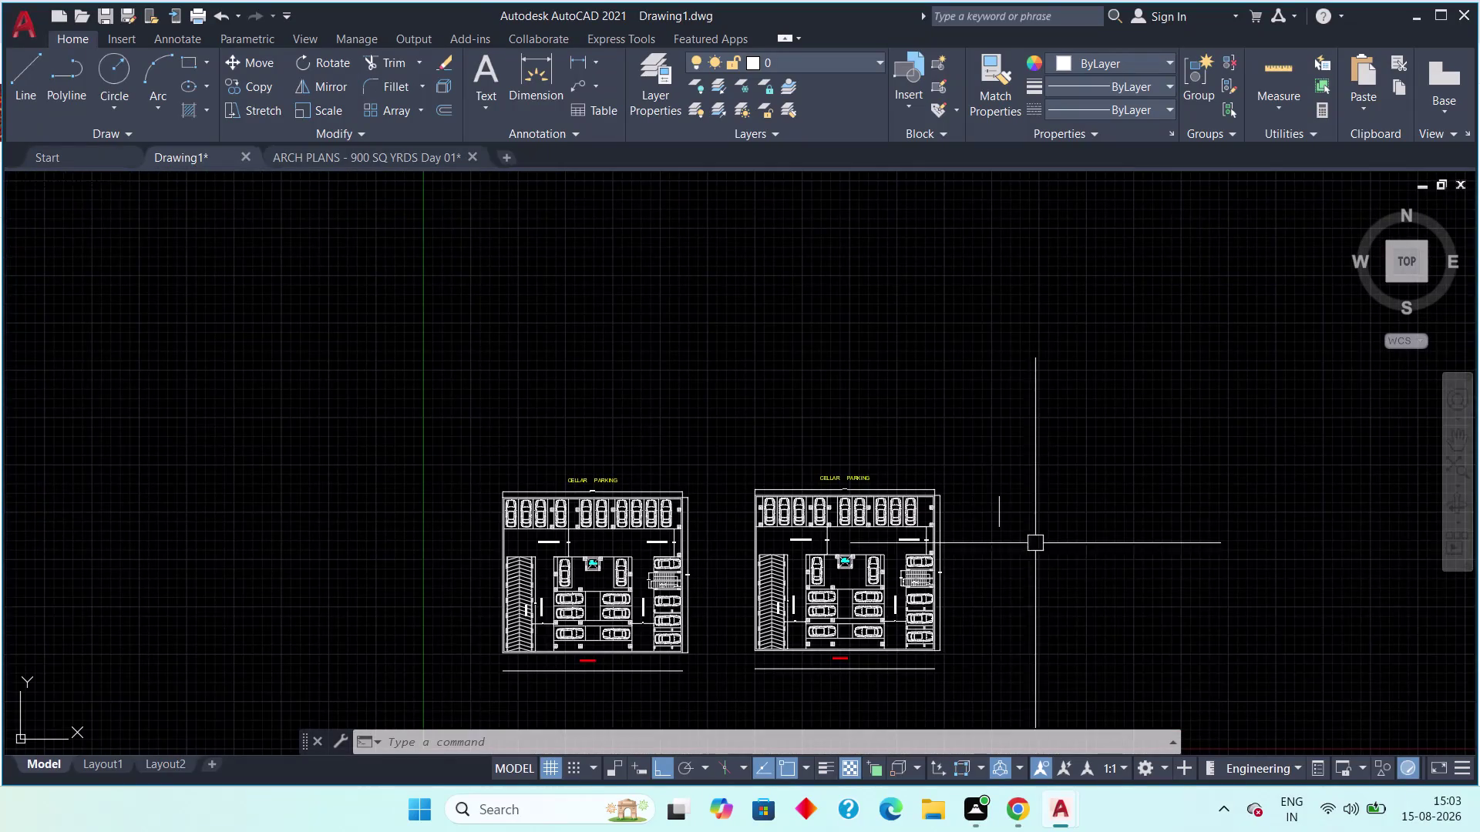
Window-select and delete the stray short marks beside the right cellar plan.
scroll(up, 3)
drag(1028, 464, 1005, 493)
drag(940, 549, 946, 559)
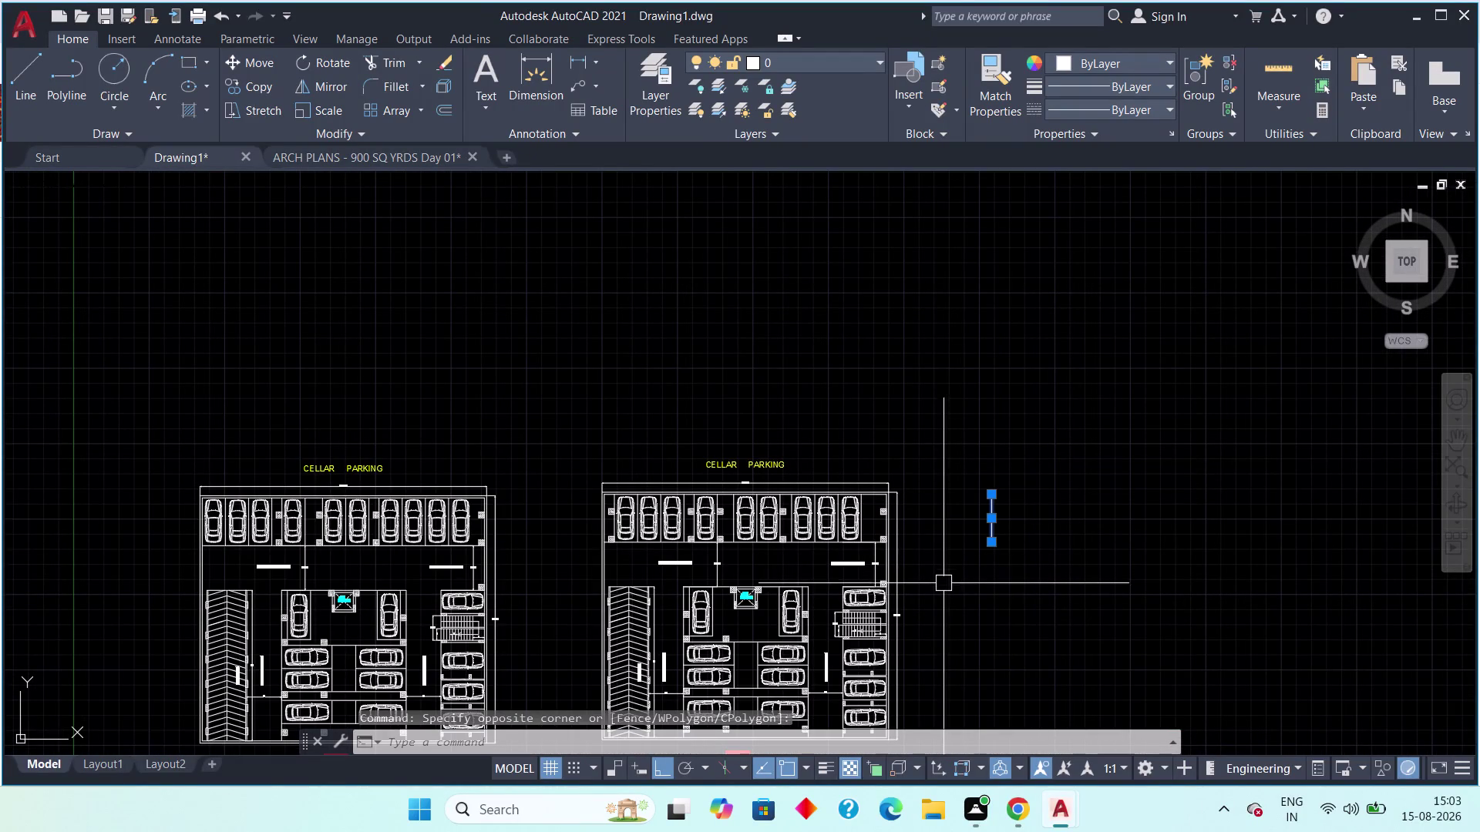
key(Delete)
Review both plans down to the road label, then switch to the ARCH PLANS - 900 SQ YRDS Day 01 drawing.
middle_drag(936, 596, 1080, 454)
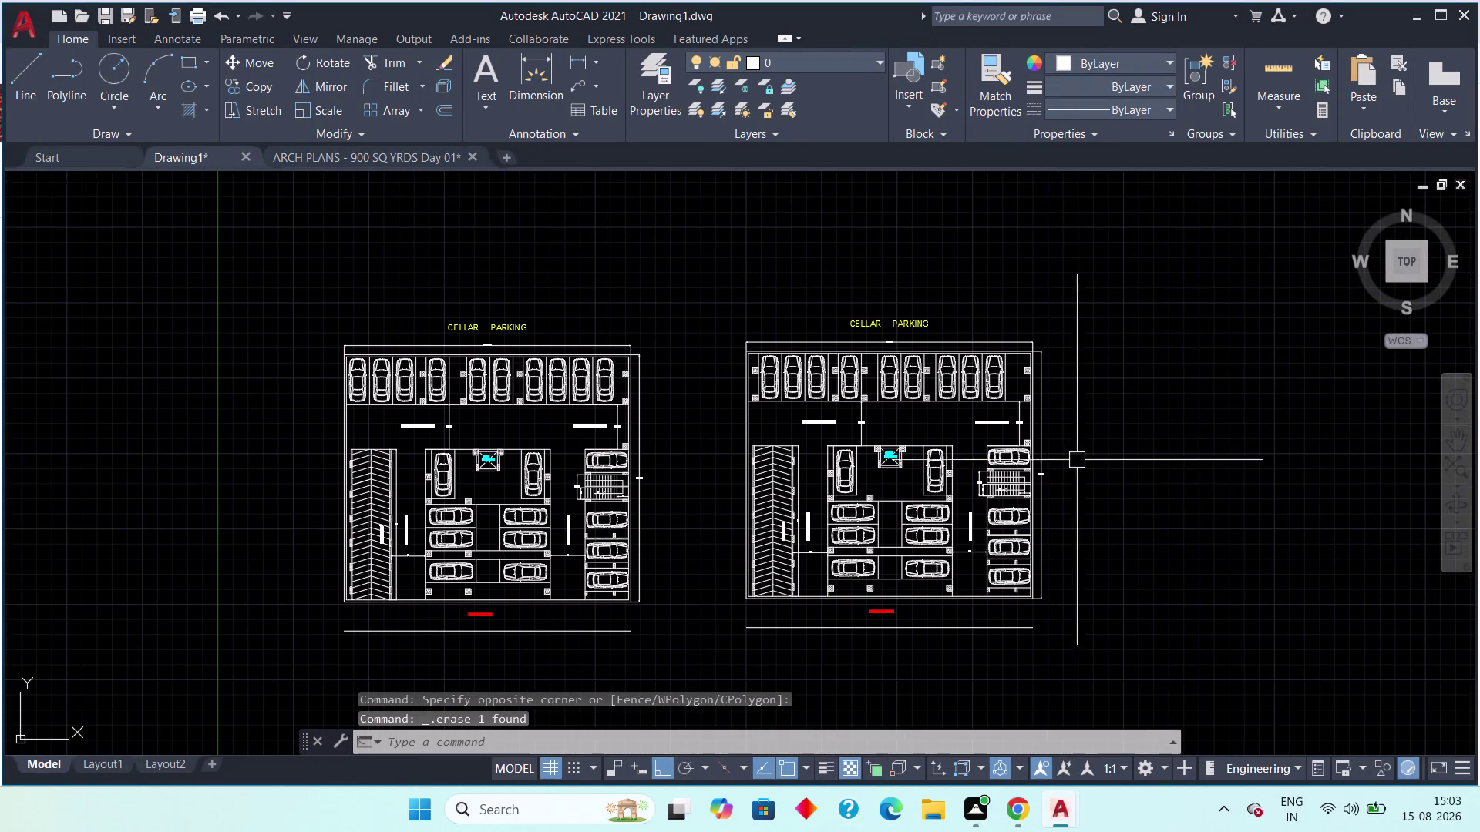
scroll(up, 3)
scroll(up, 3)
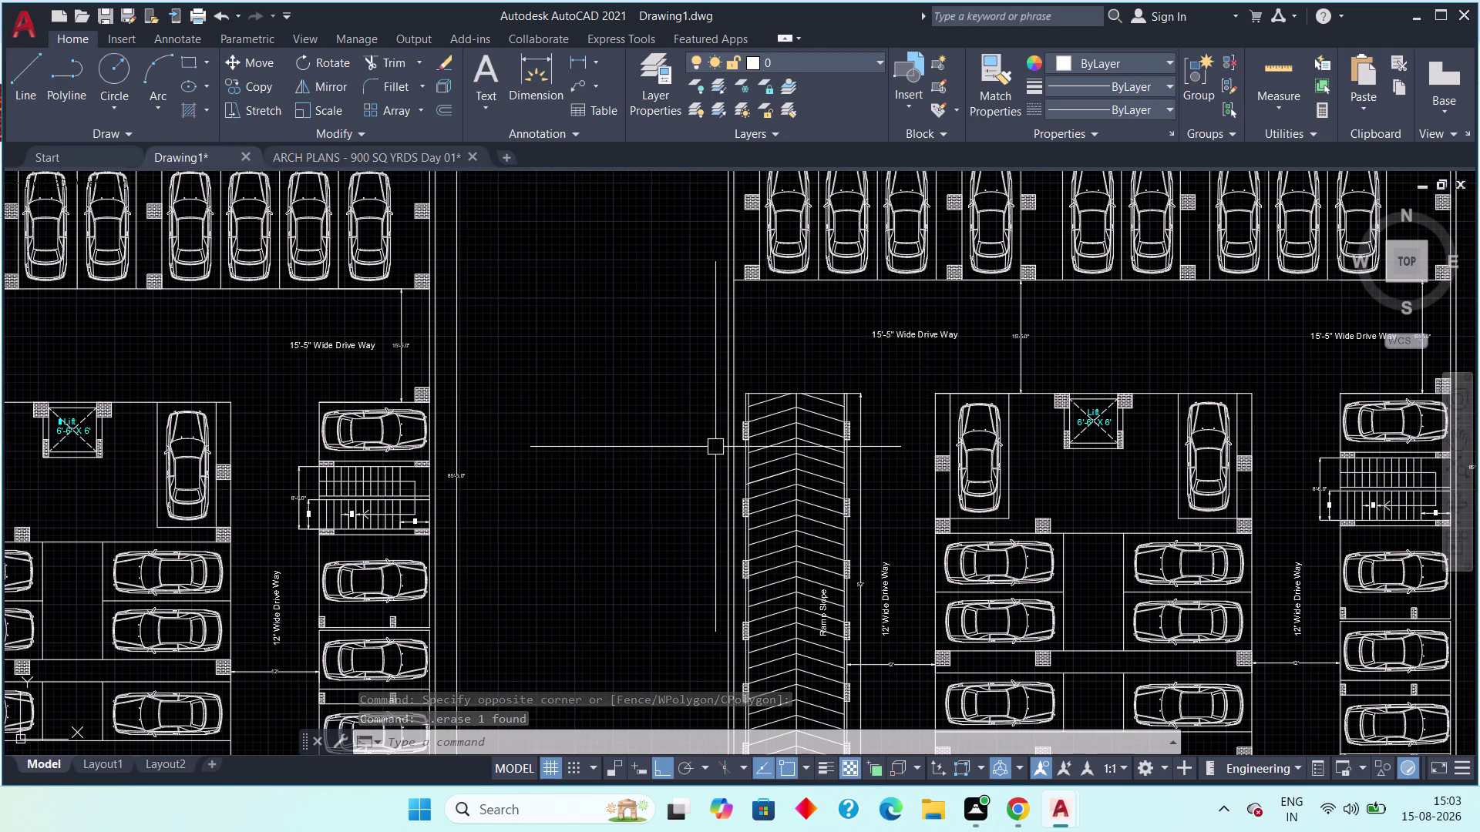
middle_drag(715, 447, 673, 591)
scroll(down, 3)
middle_drag(640, 524, 687, 518)
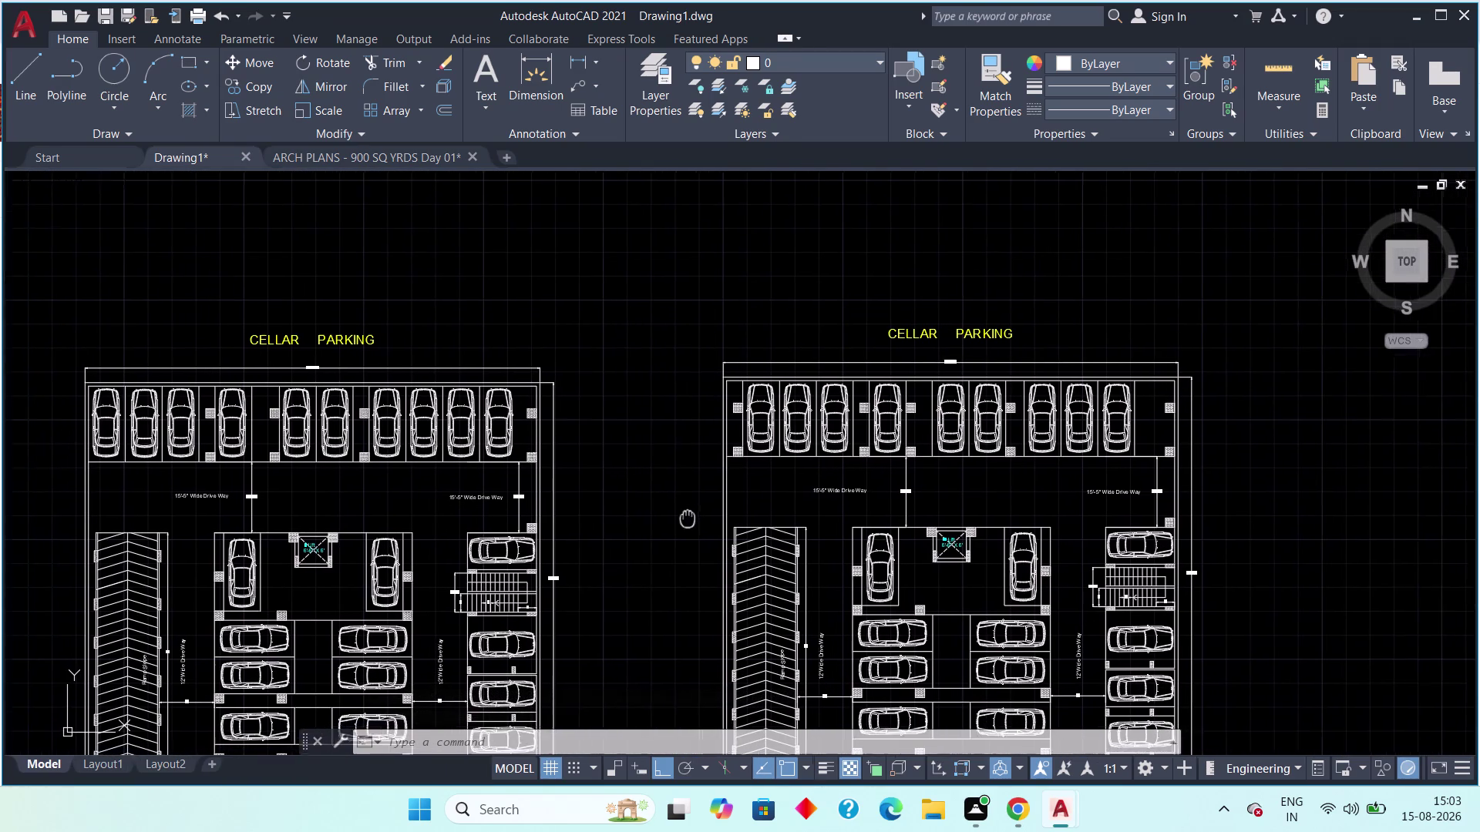
middle_drag(688, 517, 702, 511)
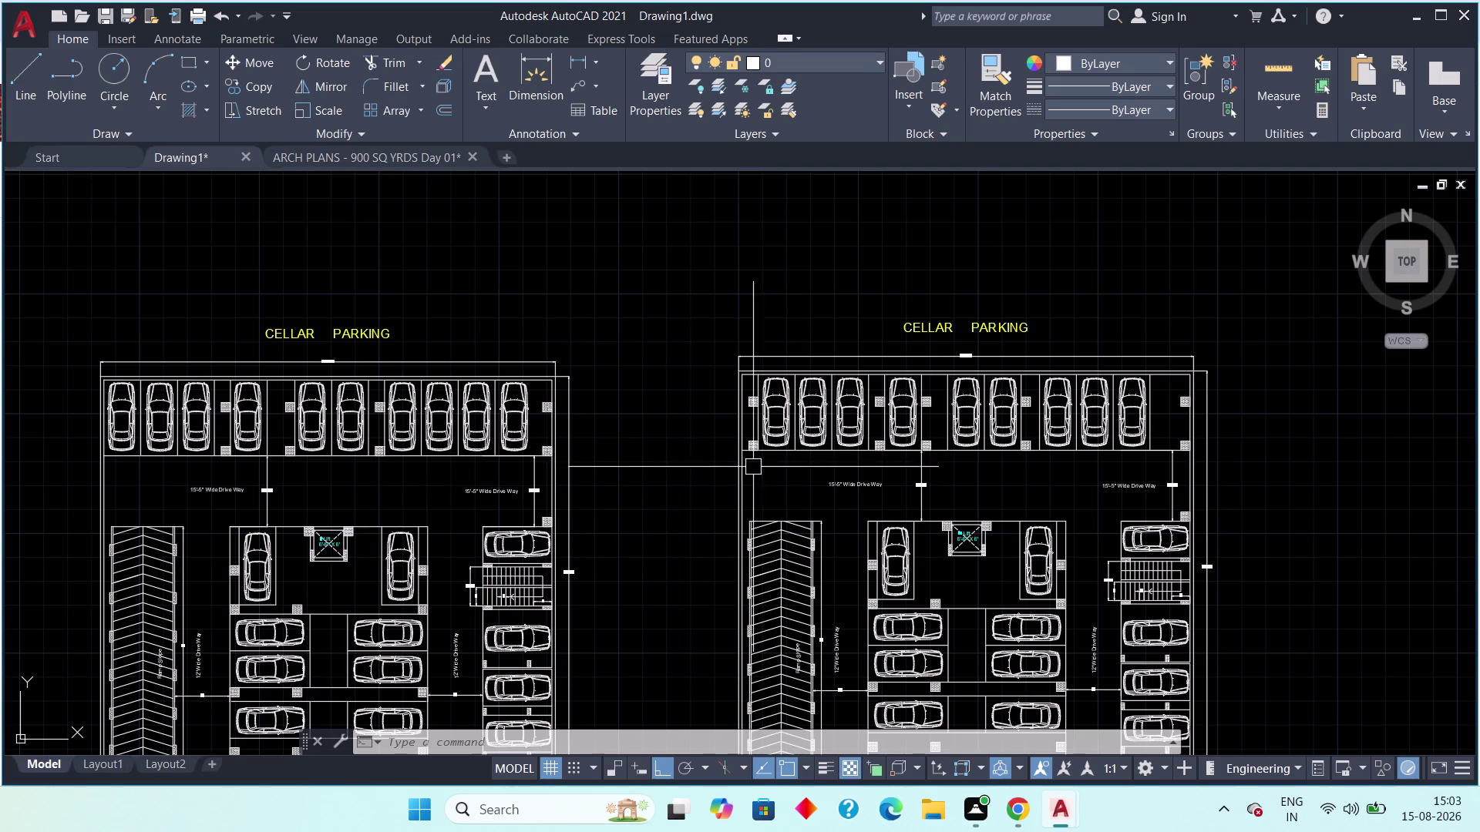
middle_drag(682, 478, 740, 417)
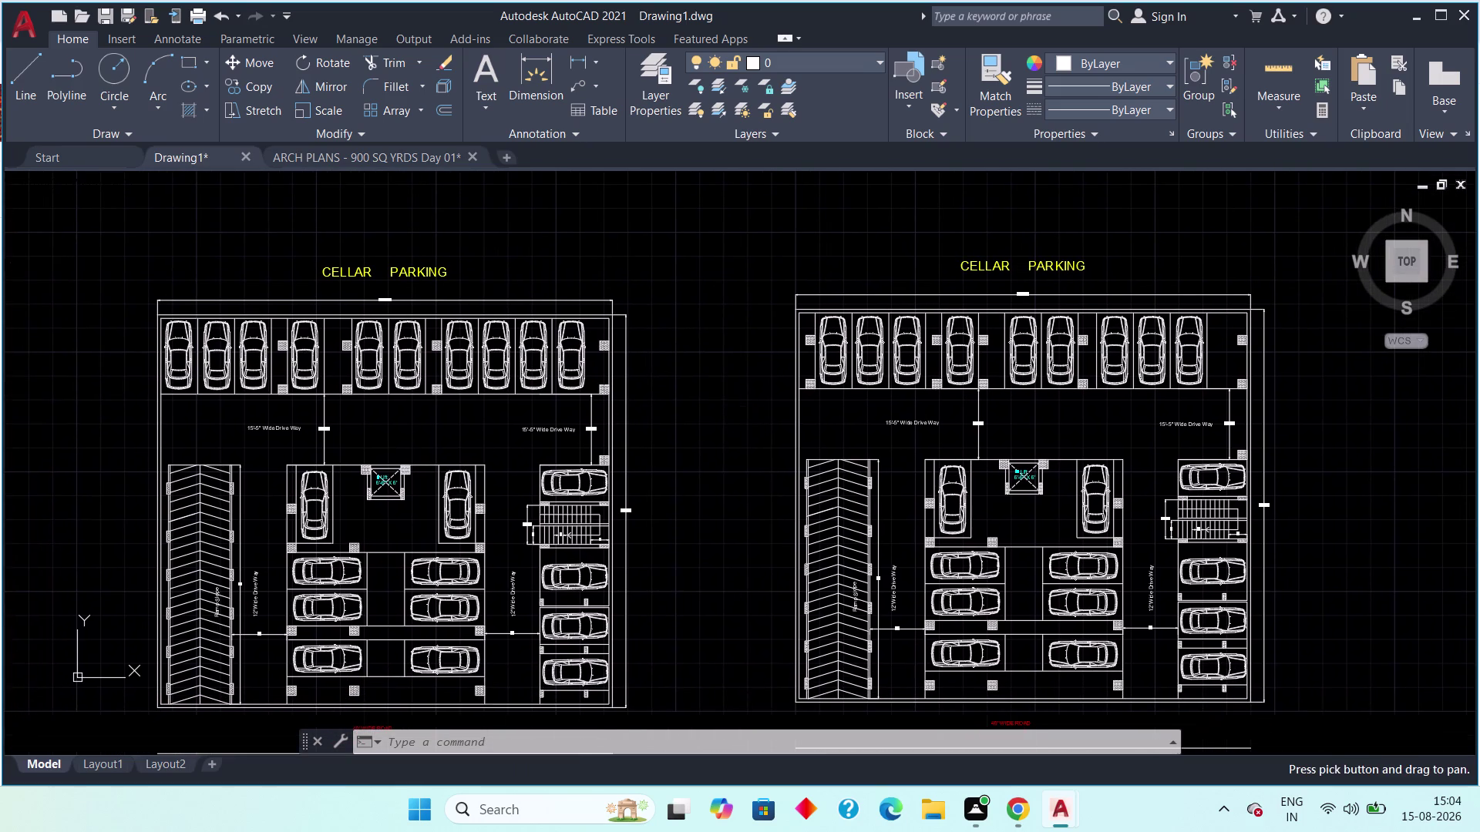
middle_drag(658, 455, 669, 451)
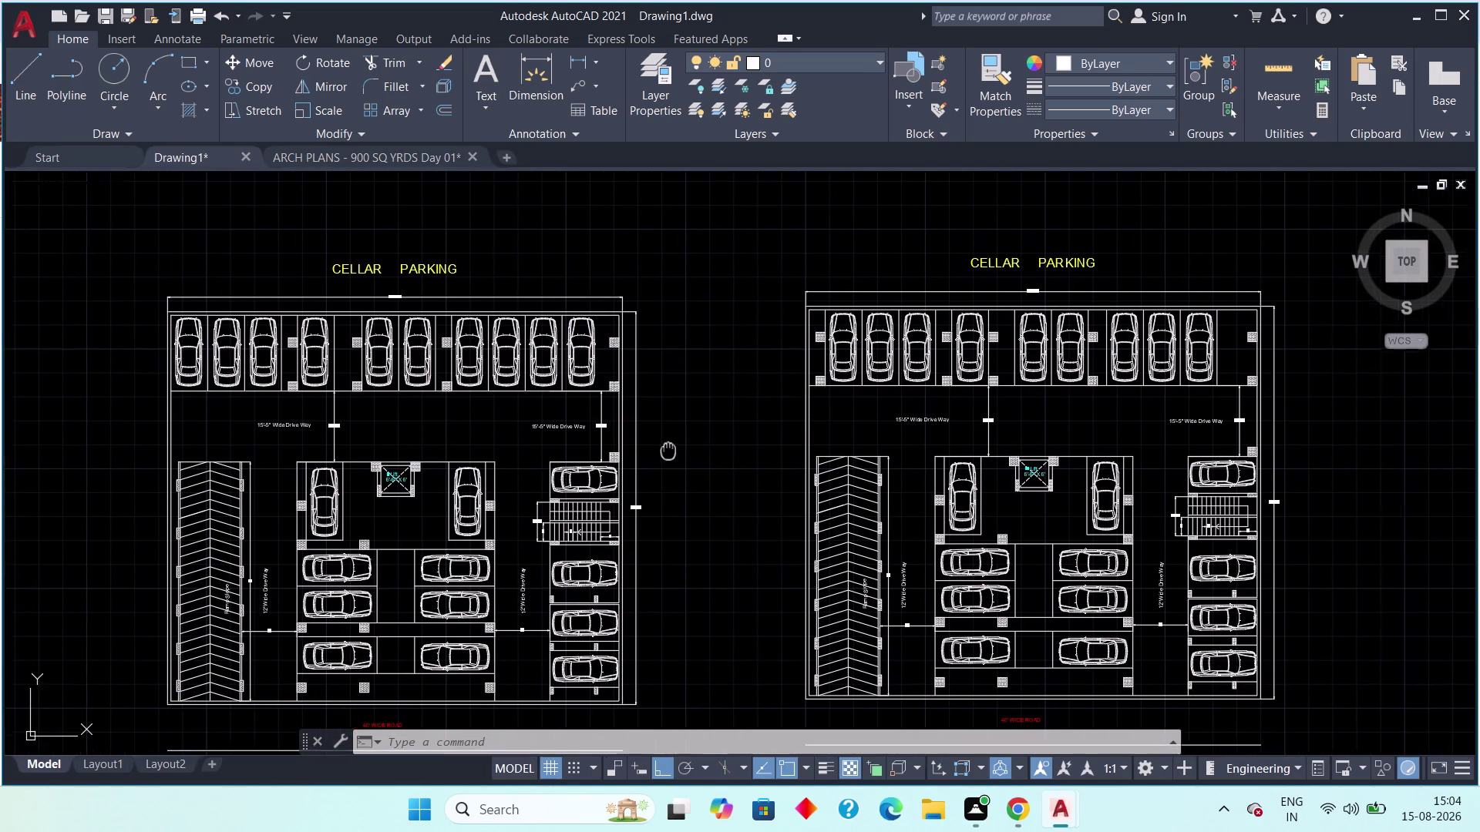
middle_drag(669, 451, 763, 413)
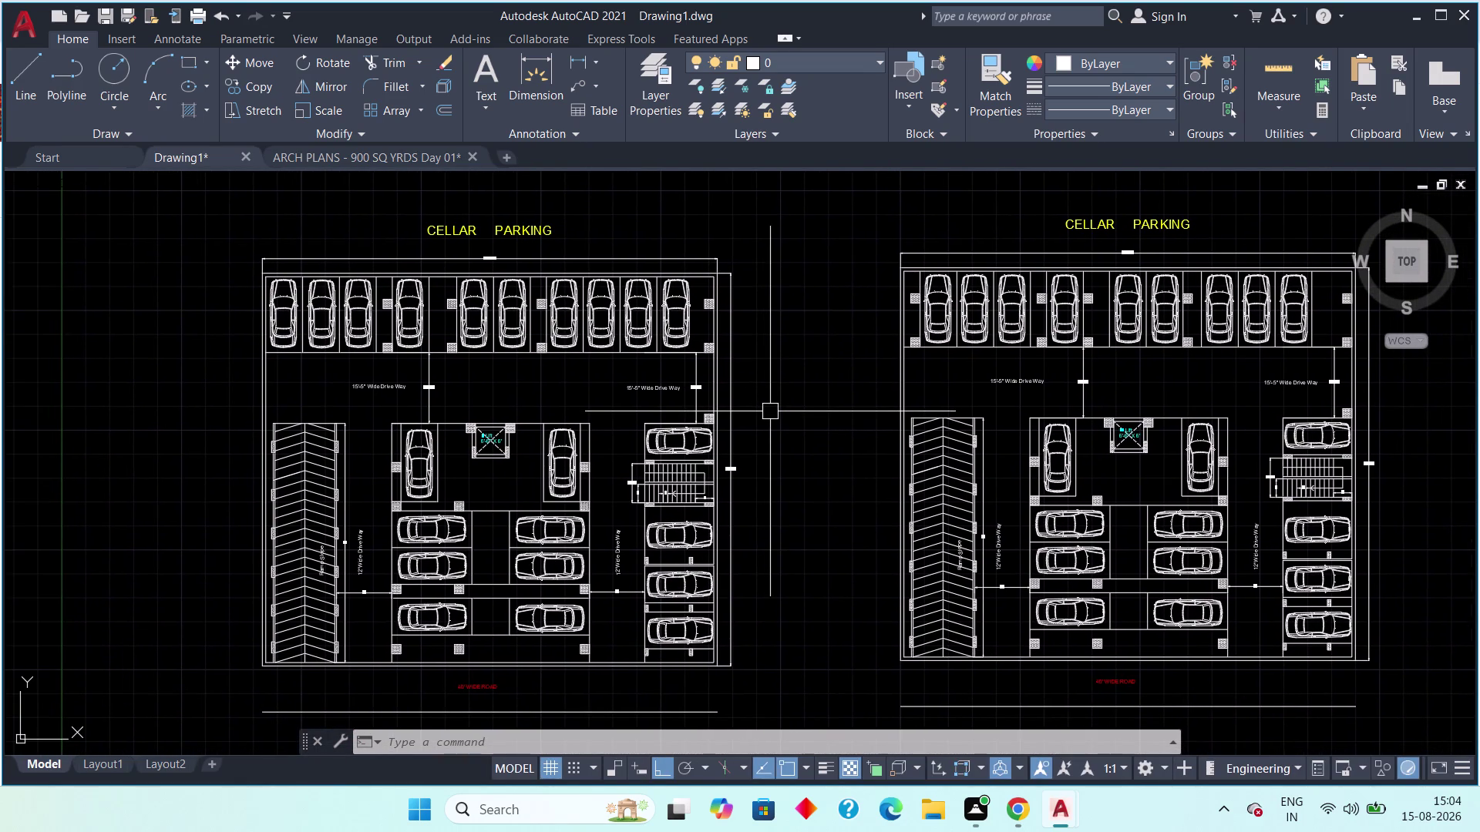
middle_drag(769, 414, 761, 465)
scroll(down, 3)
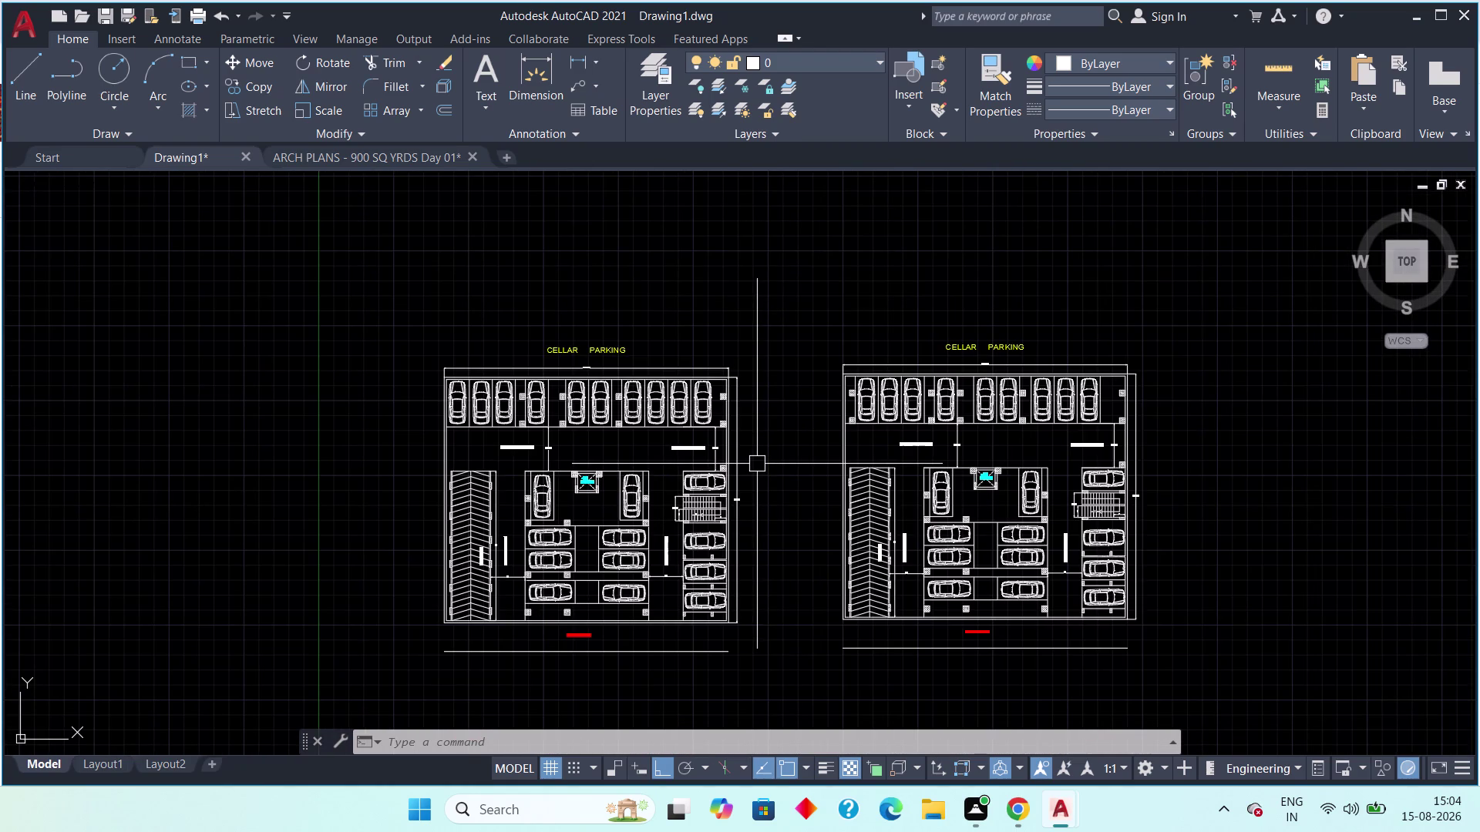
scroll(up, 3)
middle_drag(902, 601, 836, 552)
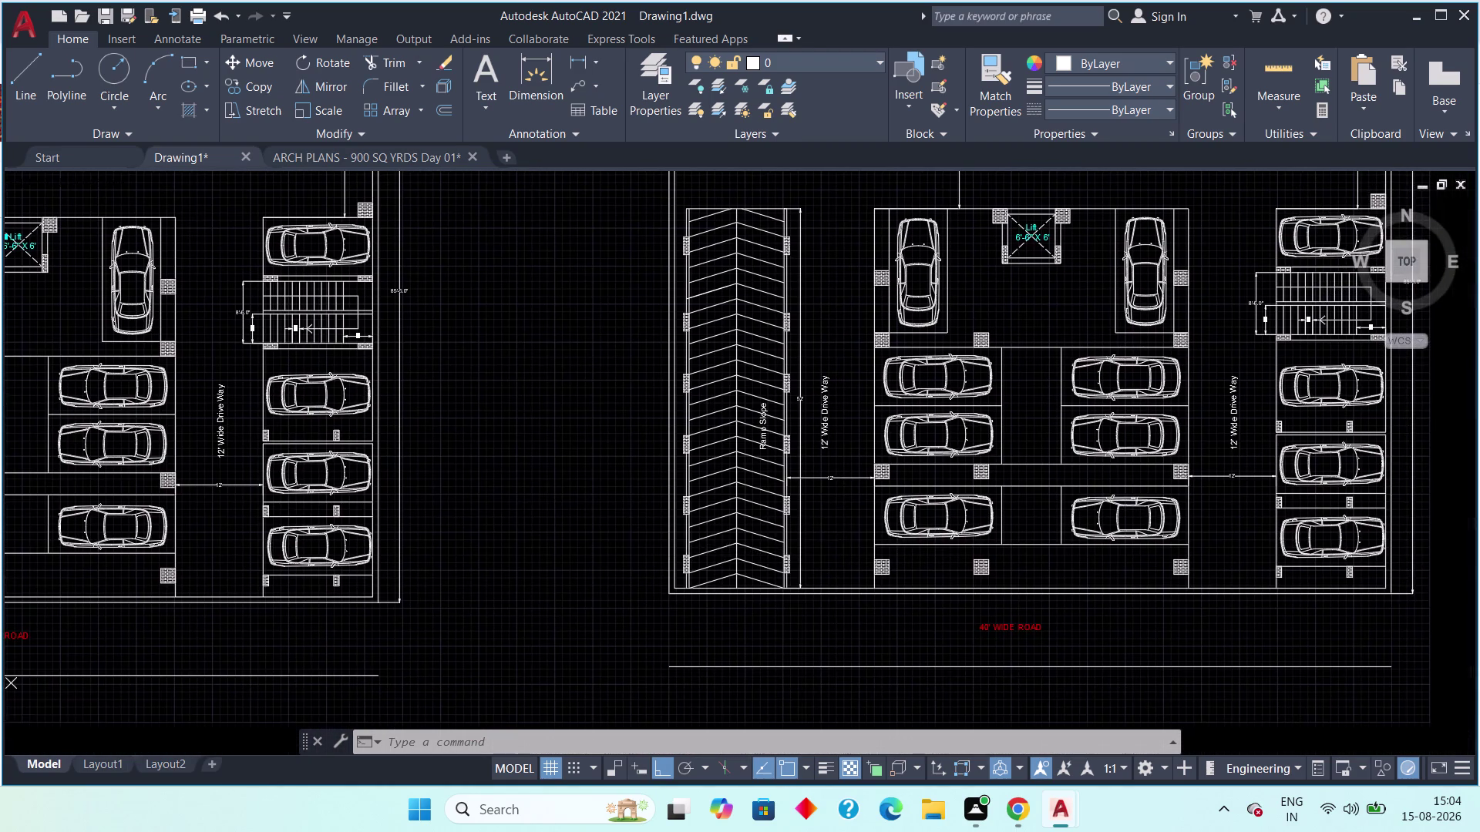
middle_drag(898, 556, 845, 535)
click(358, 162)
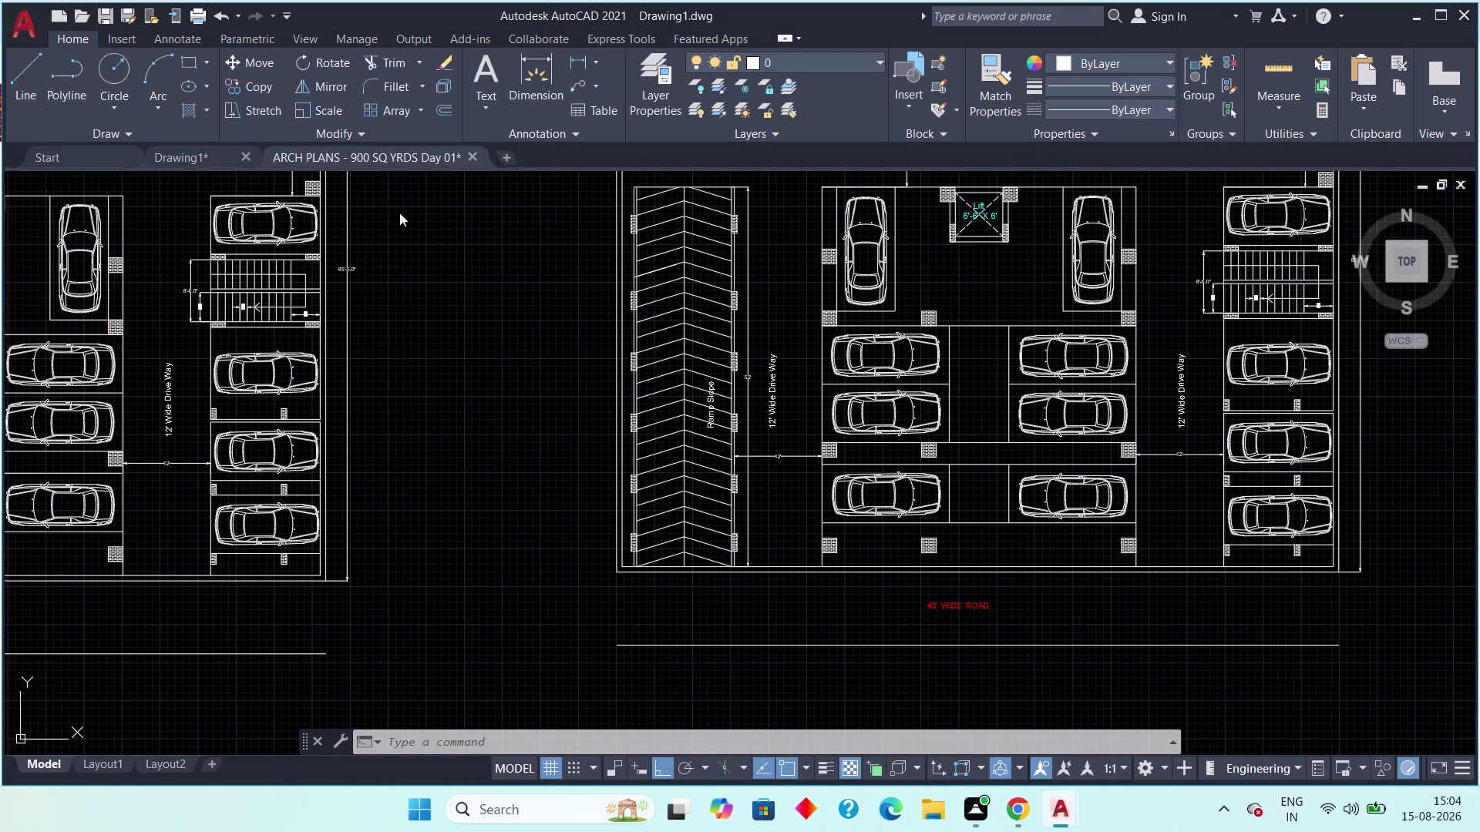
Inspect the reference 40 FEET WEST FACE ROAD label, then return to Drawing1's red road label.
scroll(down, 3)
middle_drag(814, 592, 784, 343)
middle_drag(813, 542, 794, 449)
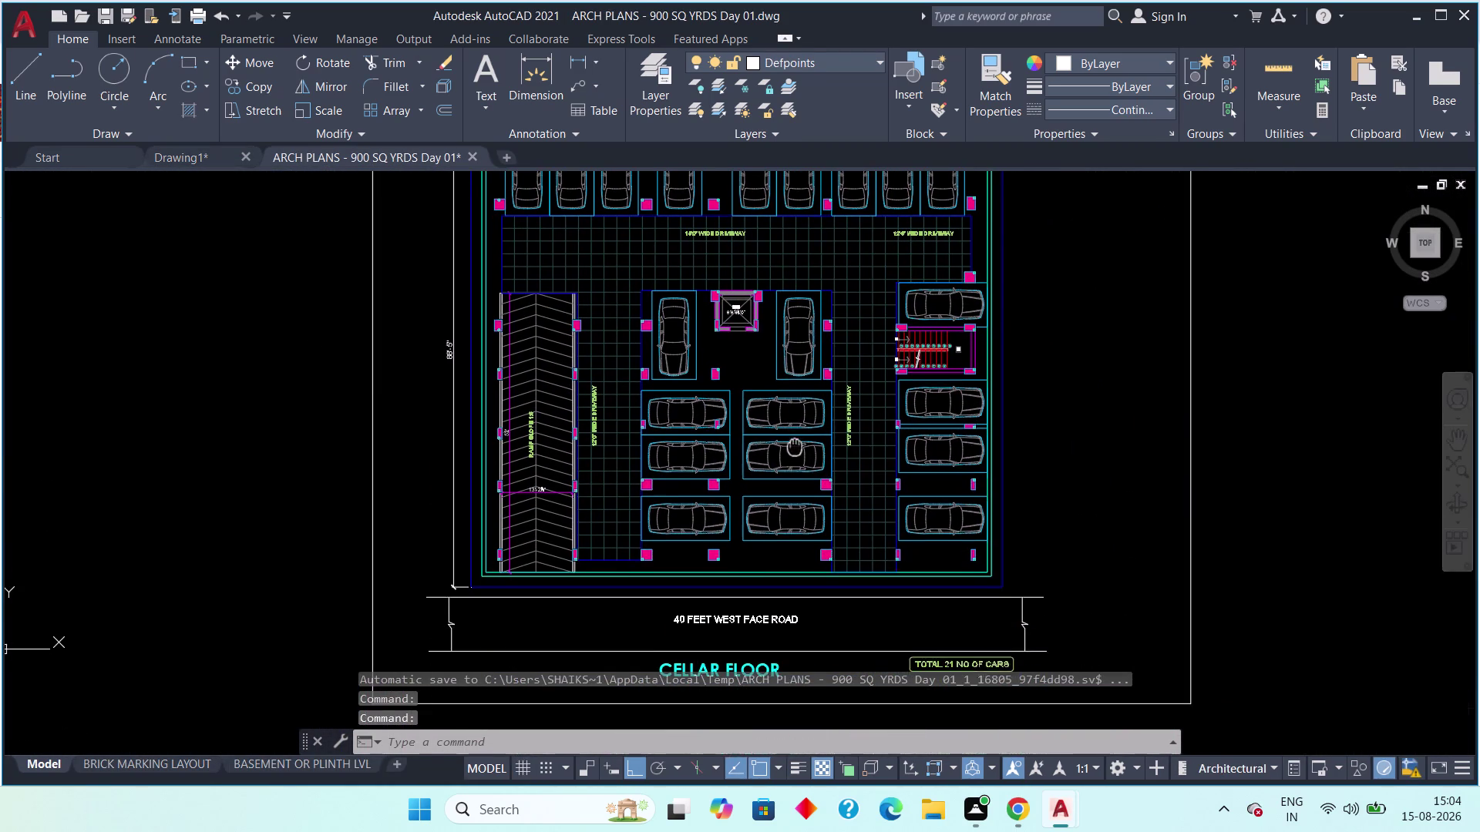
middle_drag(794, 448, 795, 448)
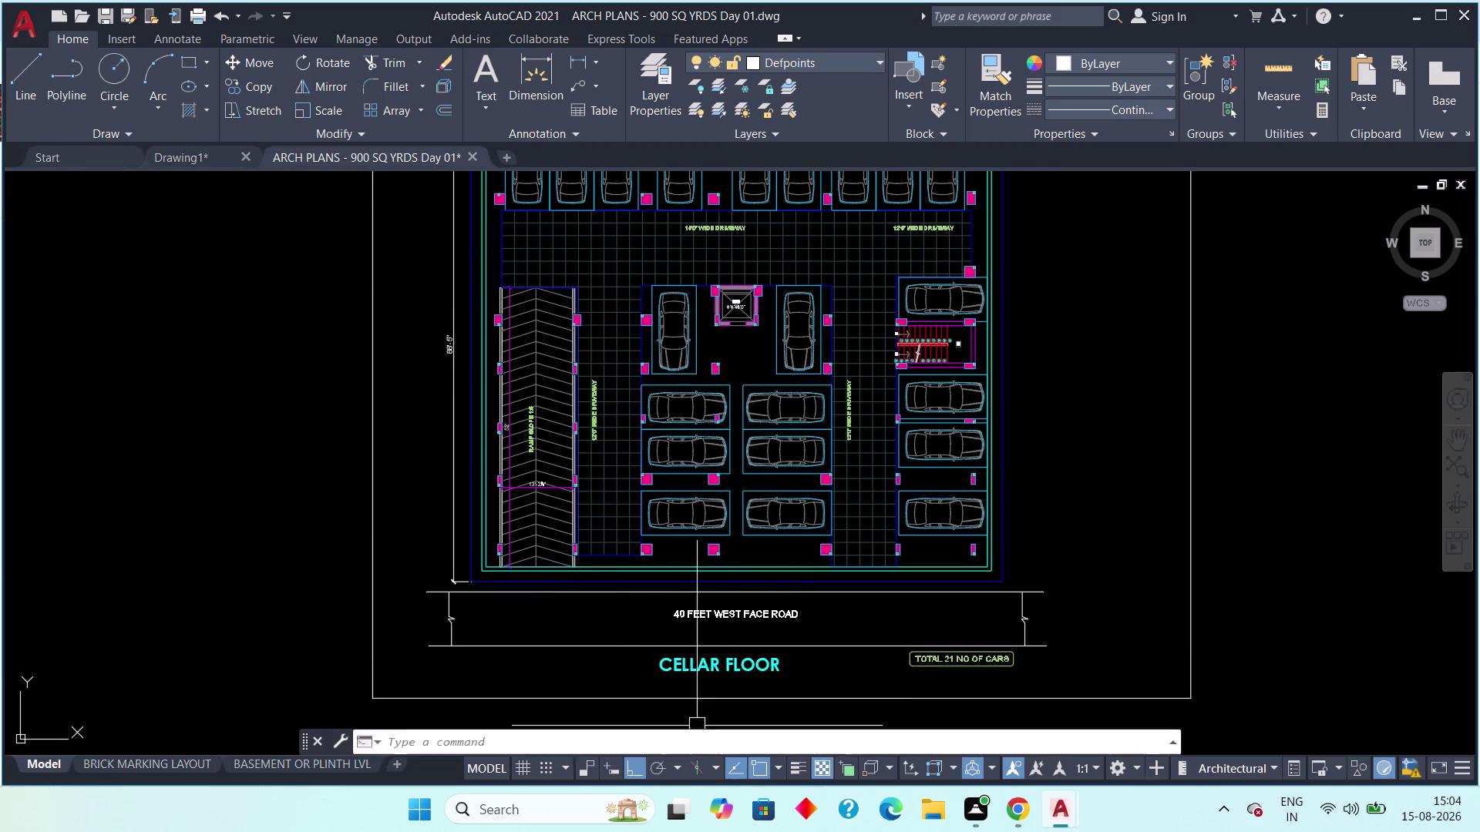
scroll(up, 3)
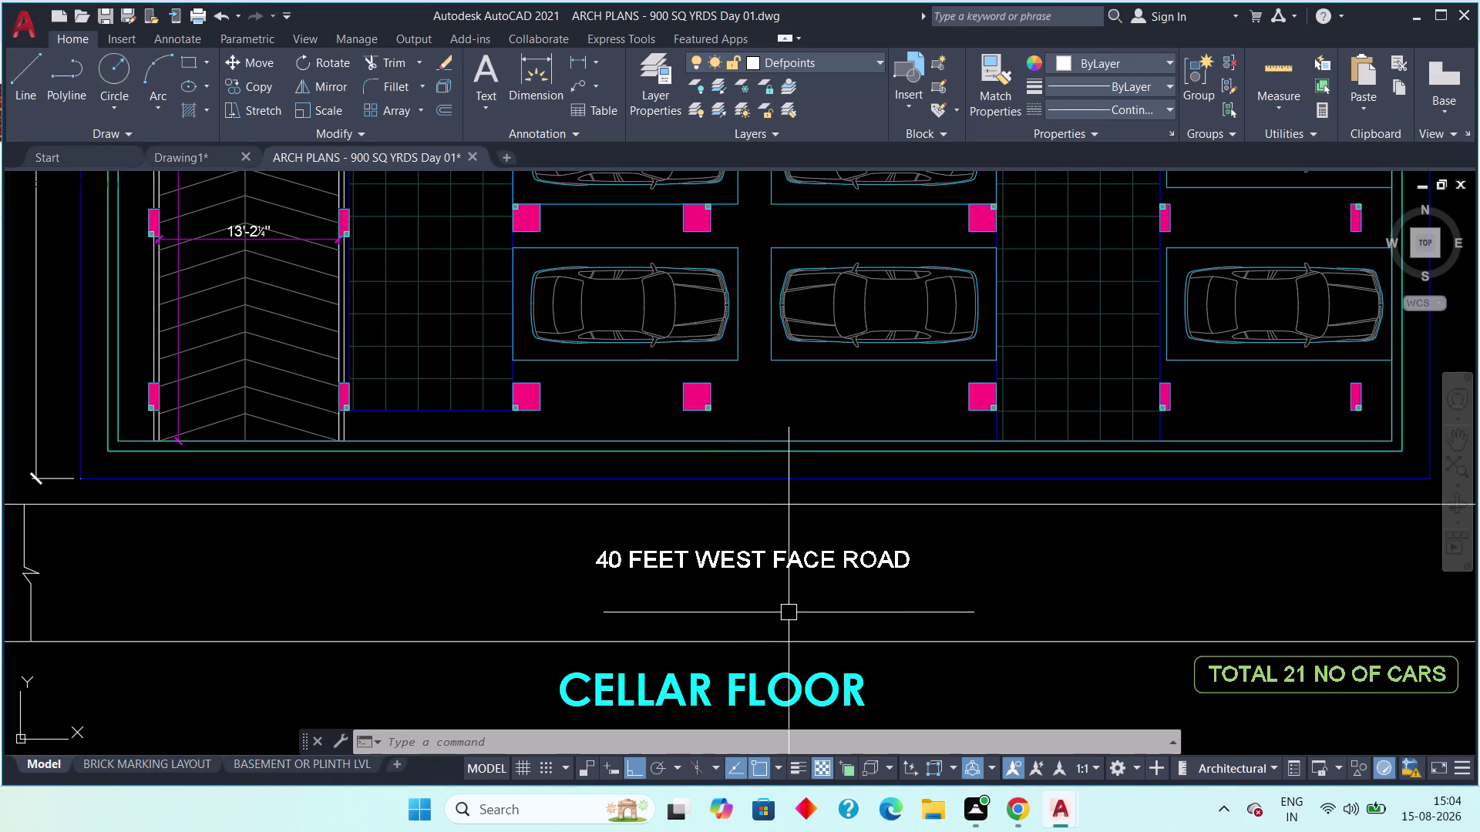
scroll(down, 3)
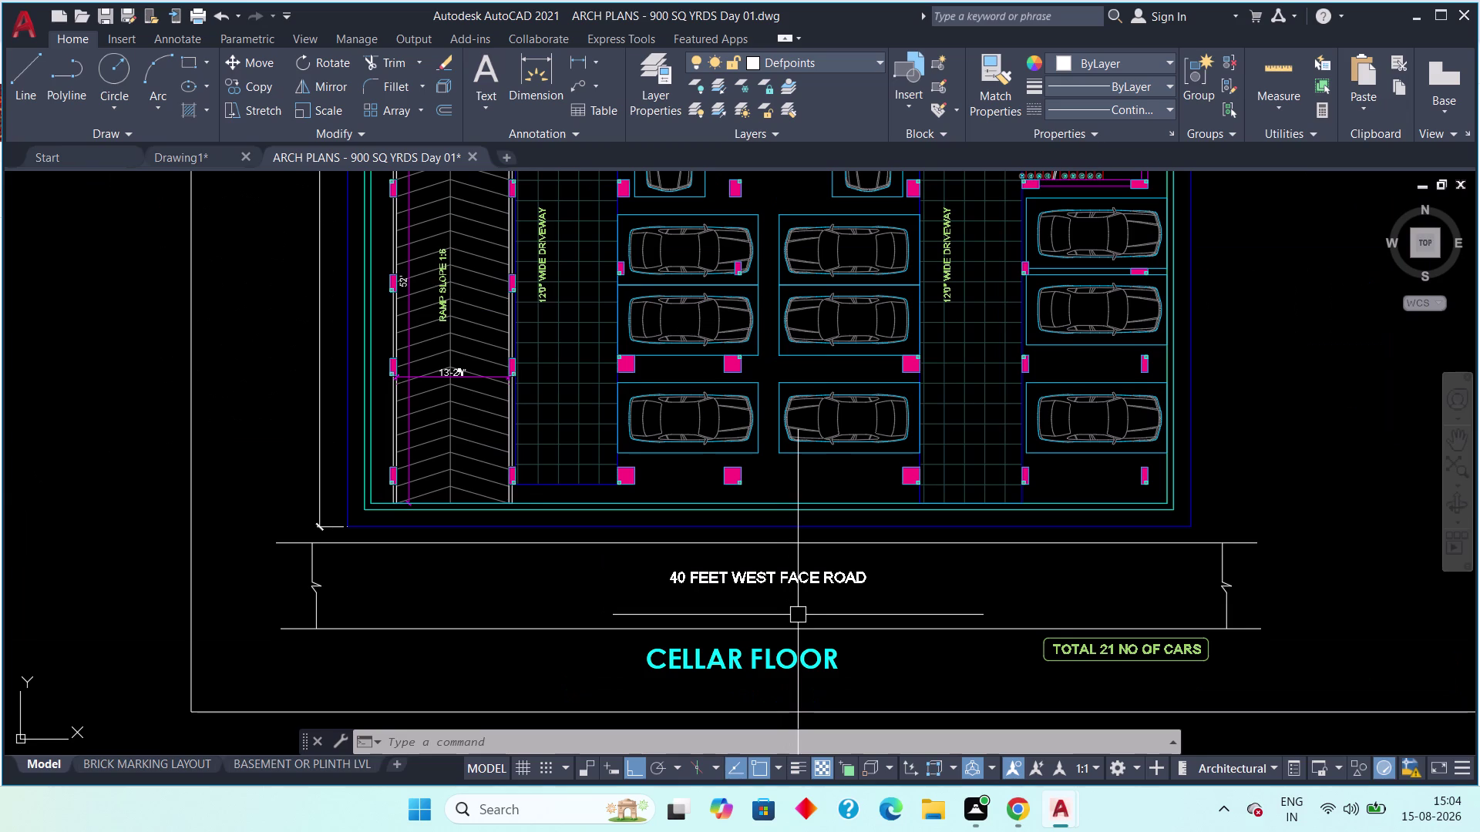
middle_drag(895, 658, 1021, 659)
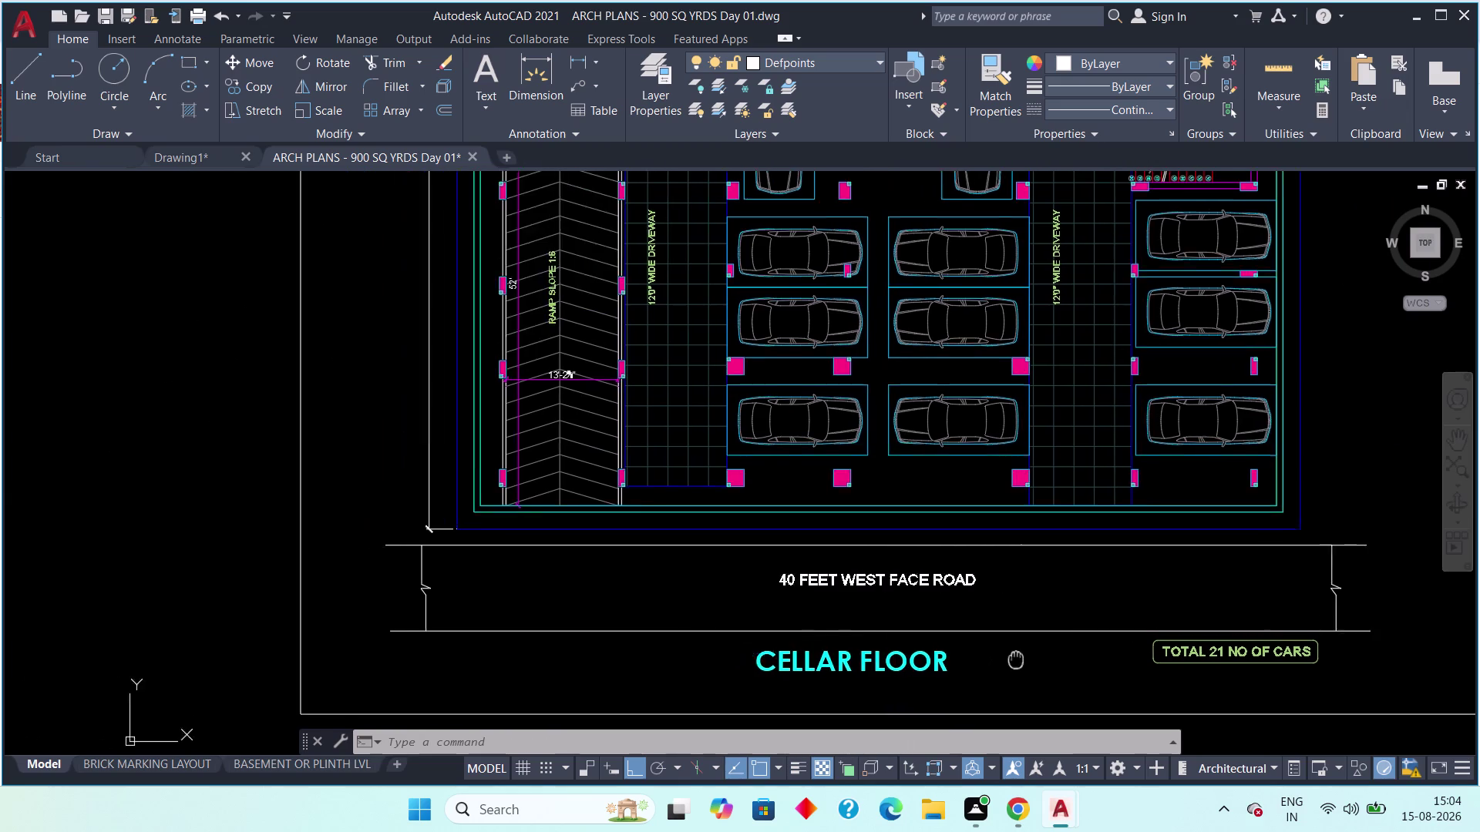
middle_drag(1022, 660, 1092, 659)
scroll(down, 3)
click(173, 160)
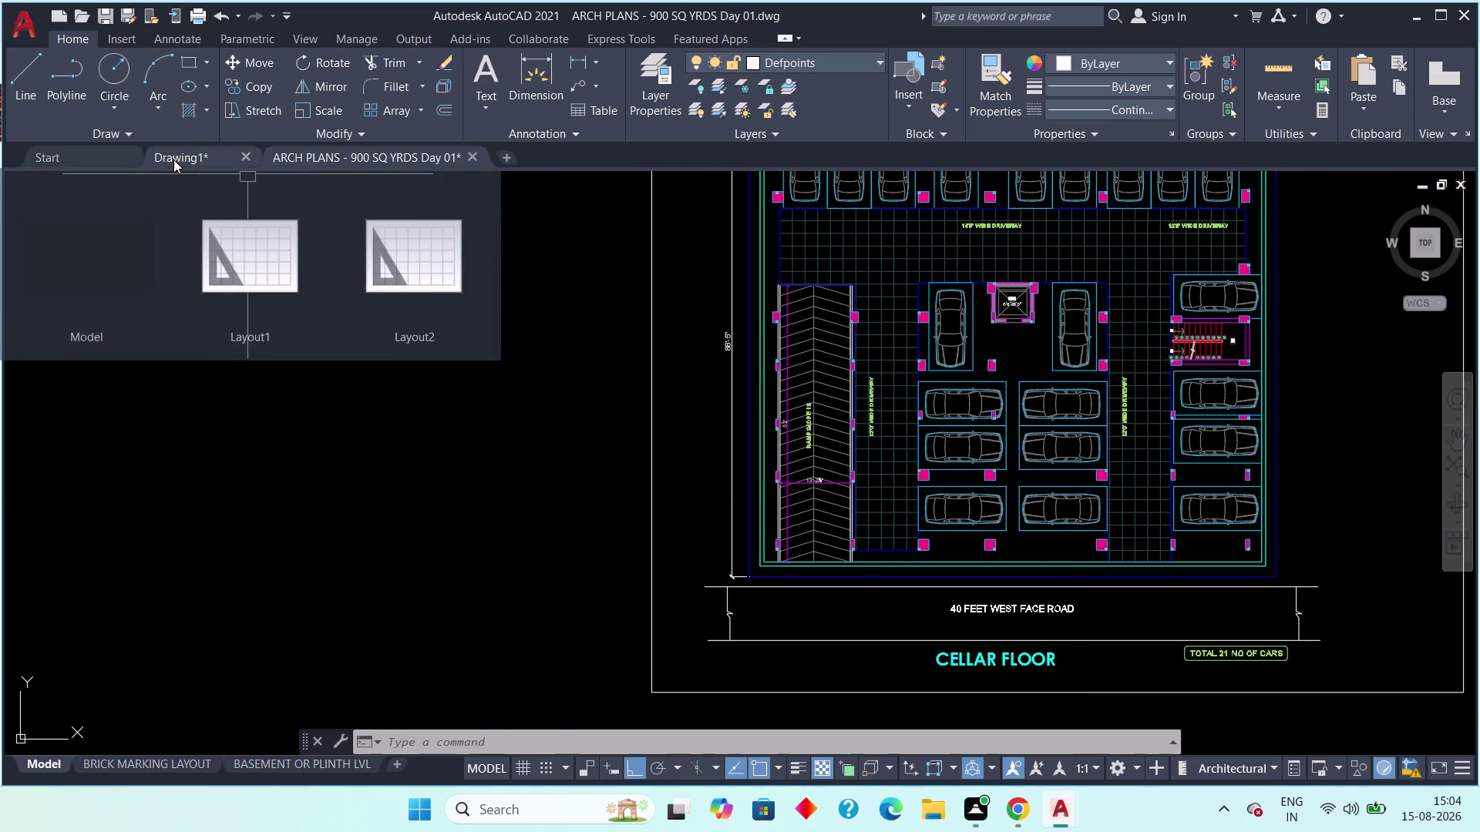
middle_drag(729, 655, 438, 539)
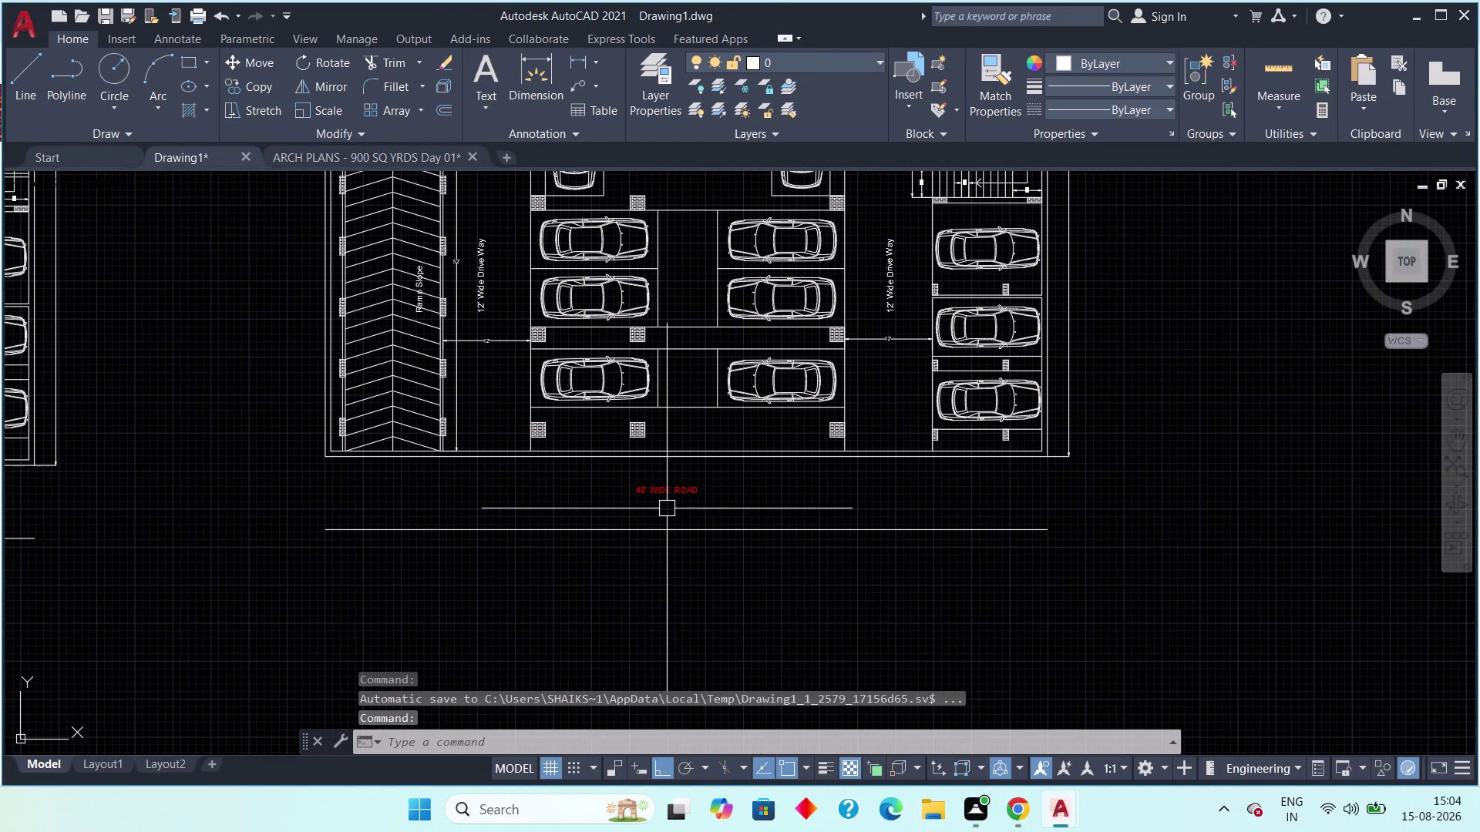
Add a second line 'WEST FACE ROAD' beneath the red '40' WIDE ROAD' label.
scroll(up, 3)
double_click(724, 450)
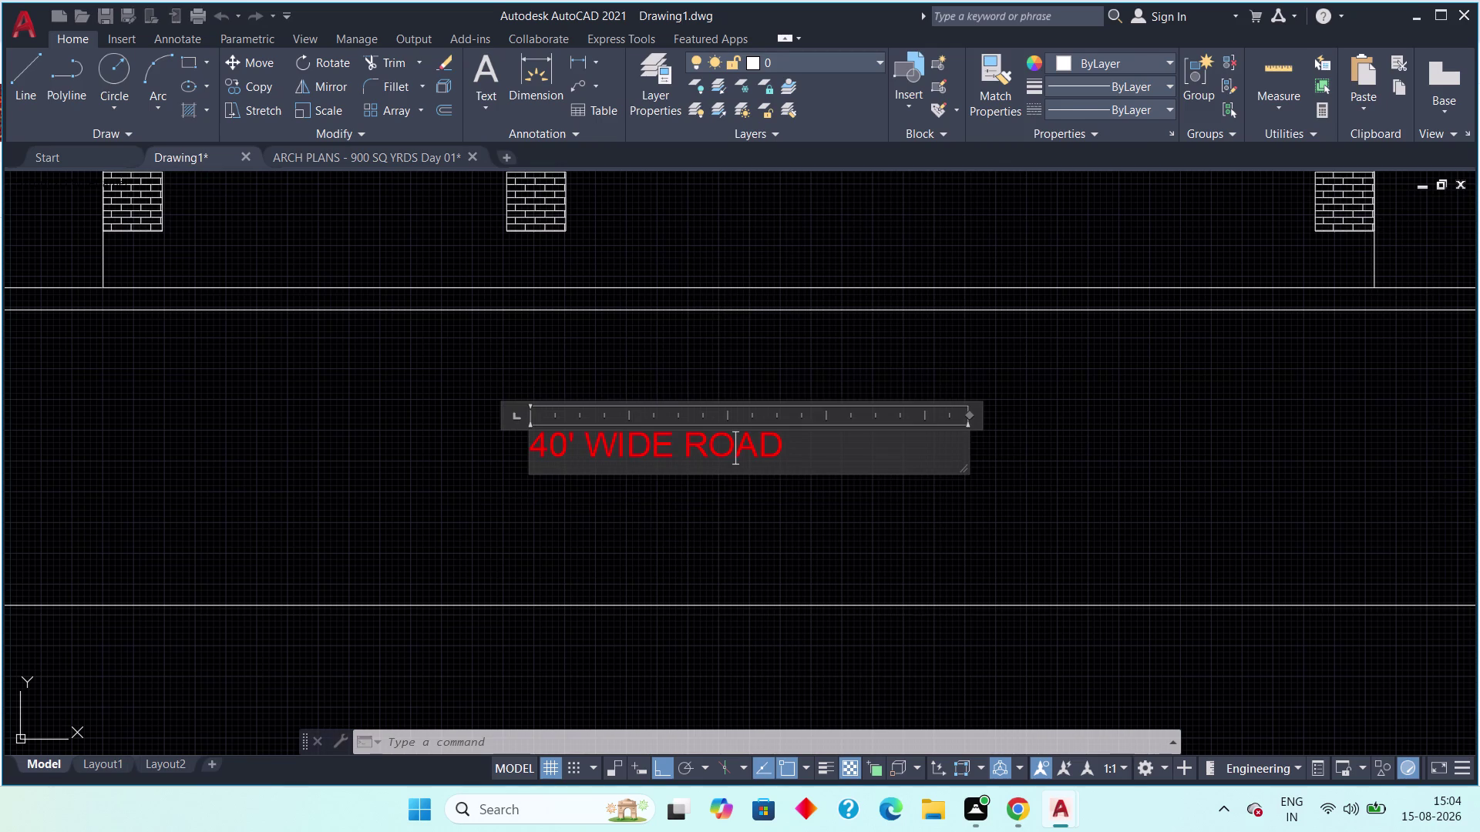
click(791, 460)
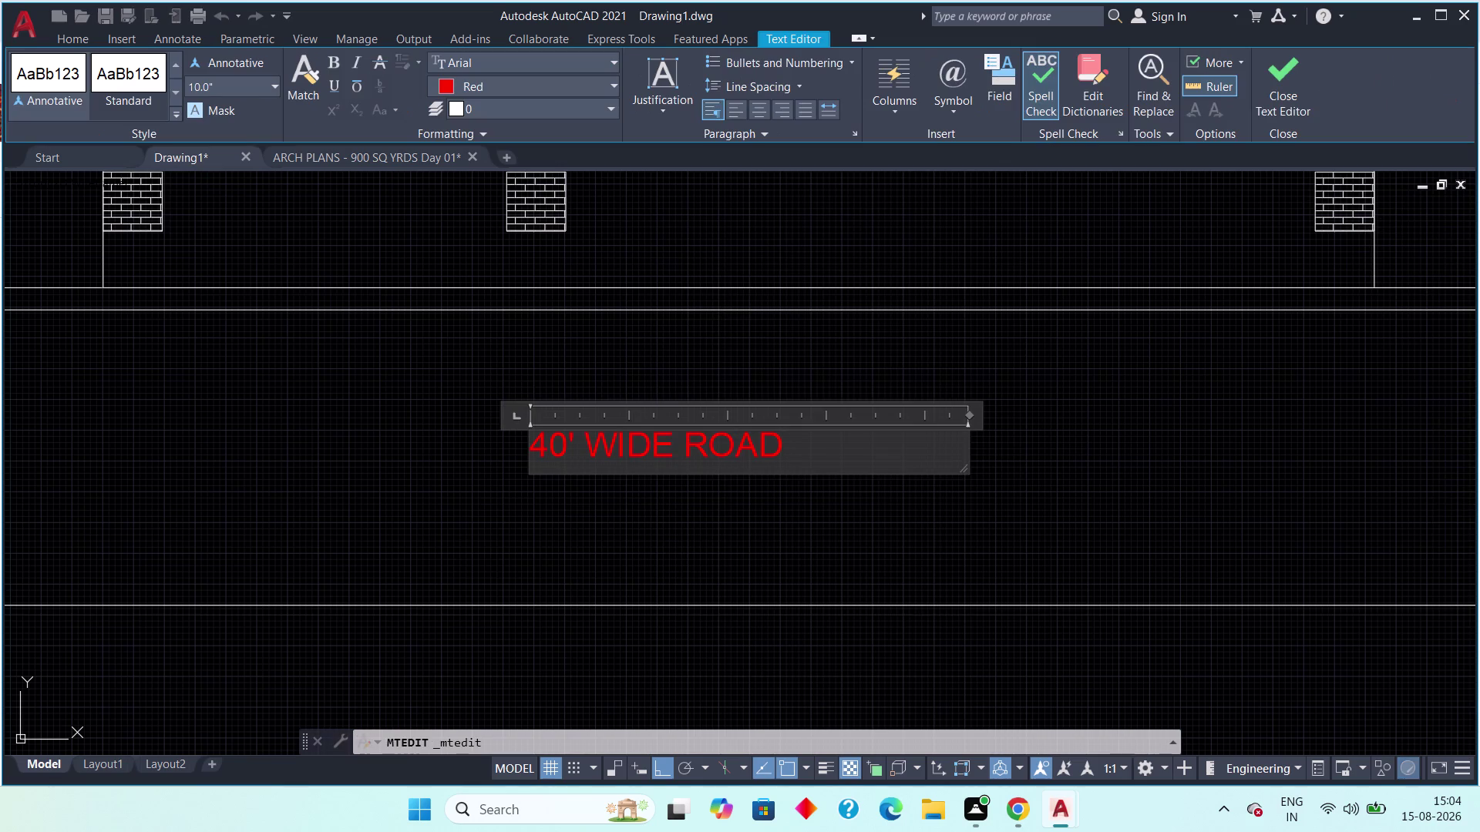
key(Return)
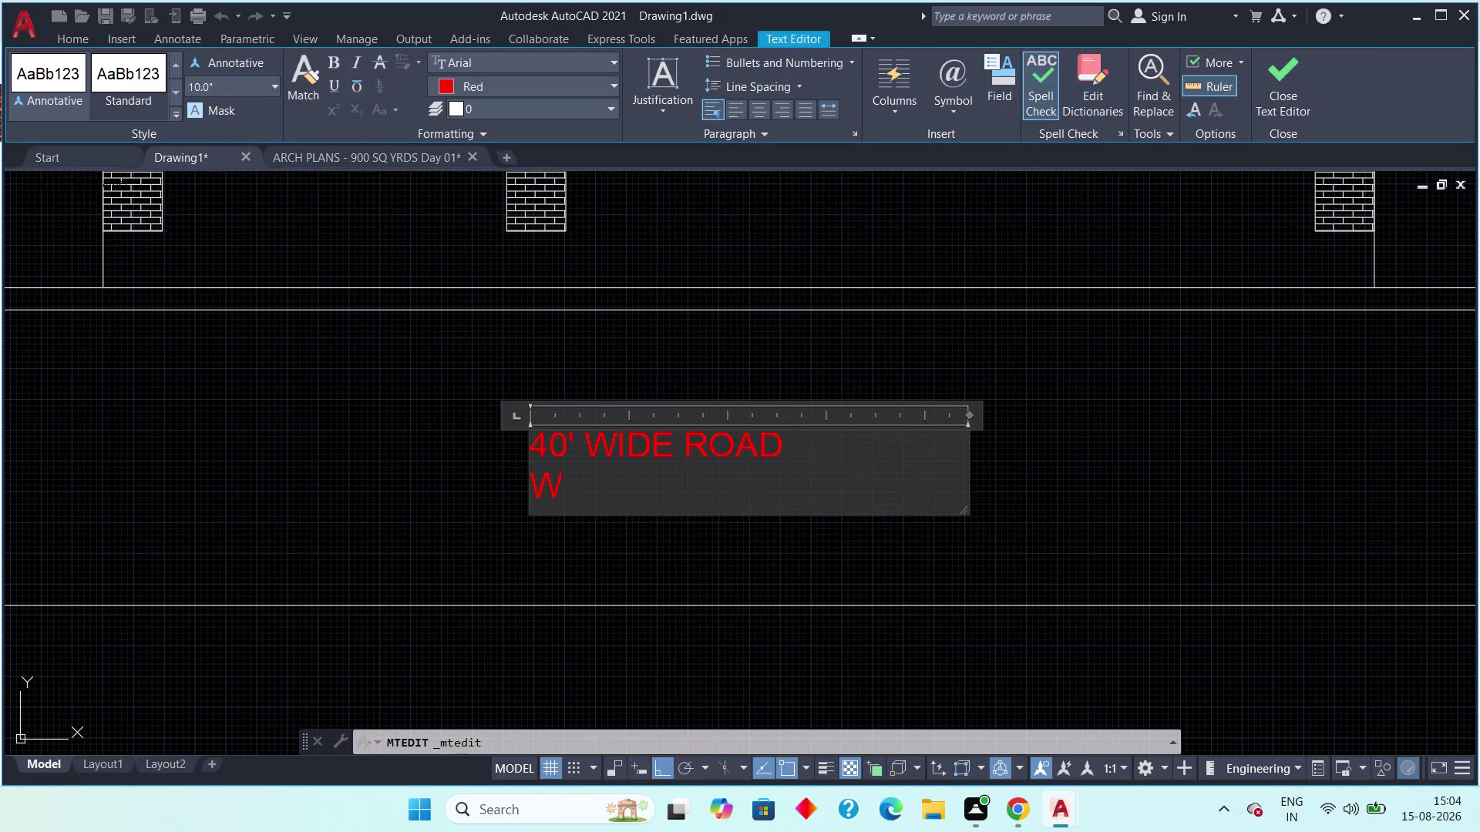
text(EST)
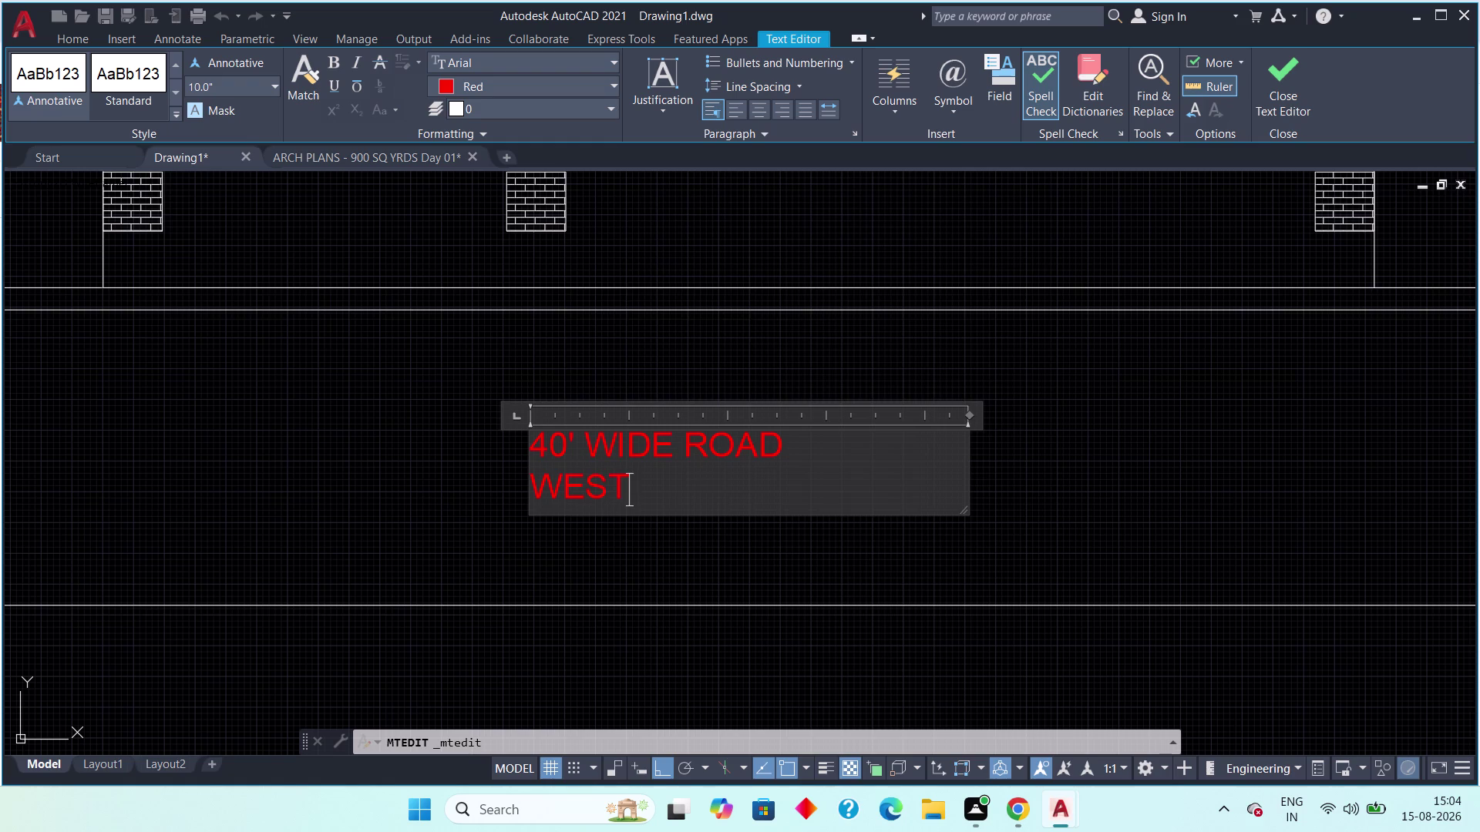
key(space)
text(FA)
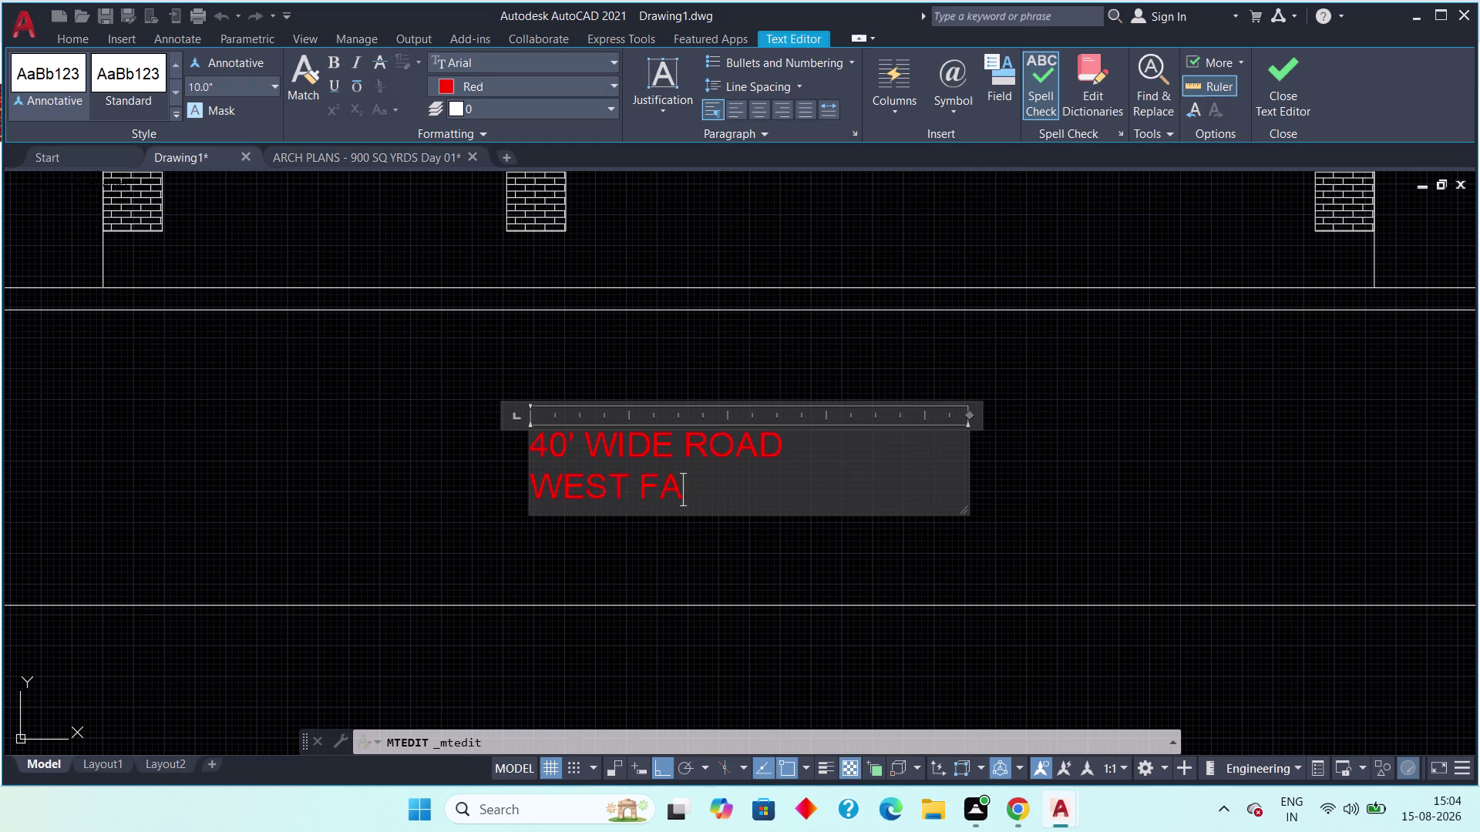
text(CE)
key(space)
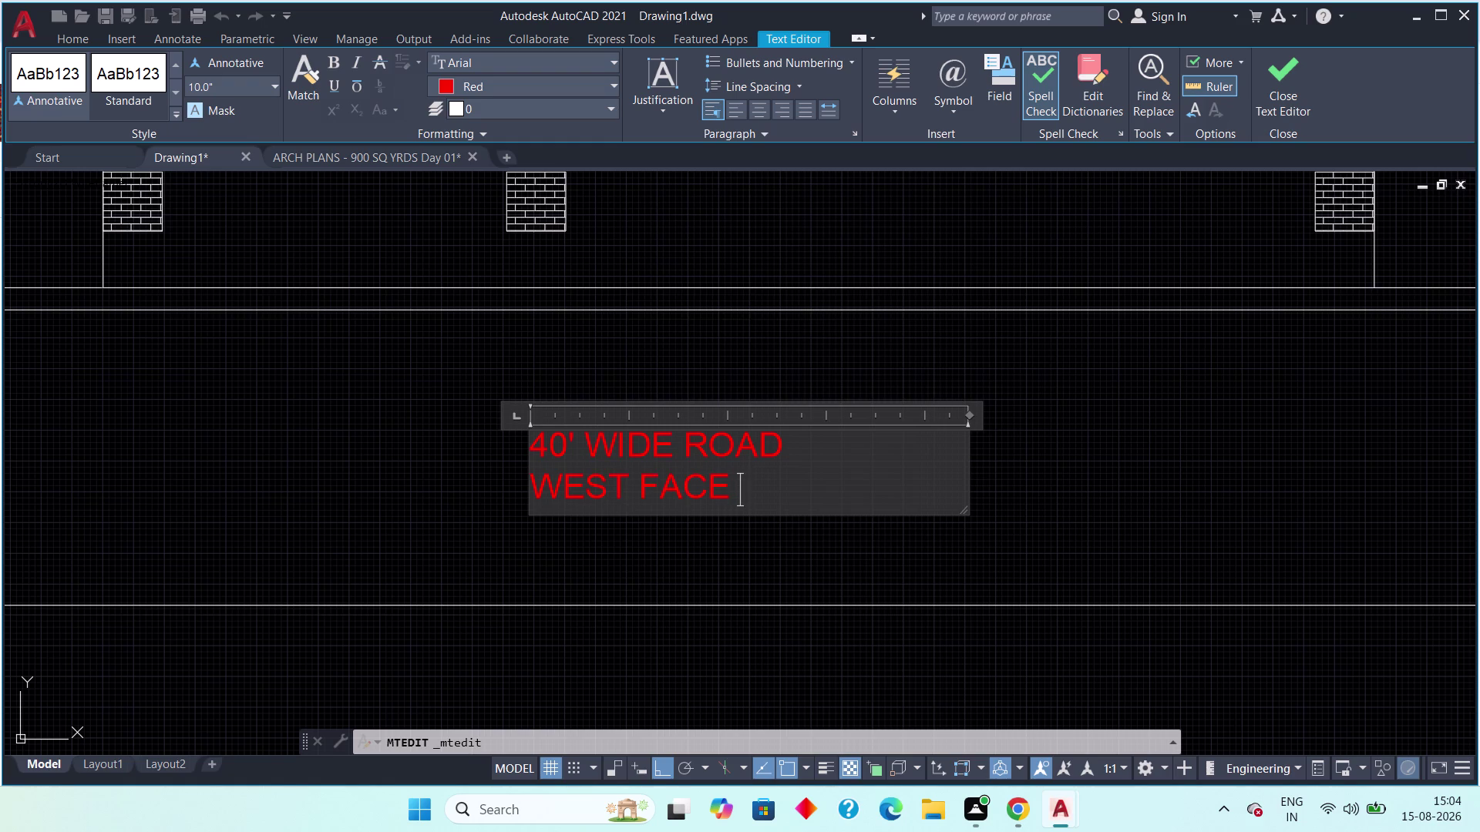
text(ROAD)
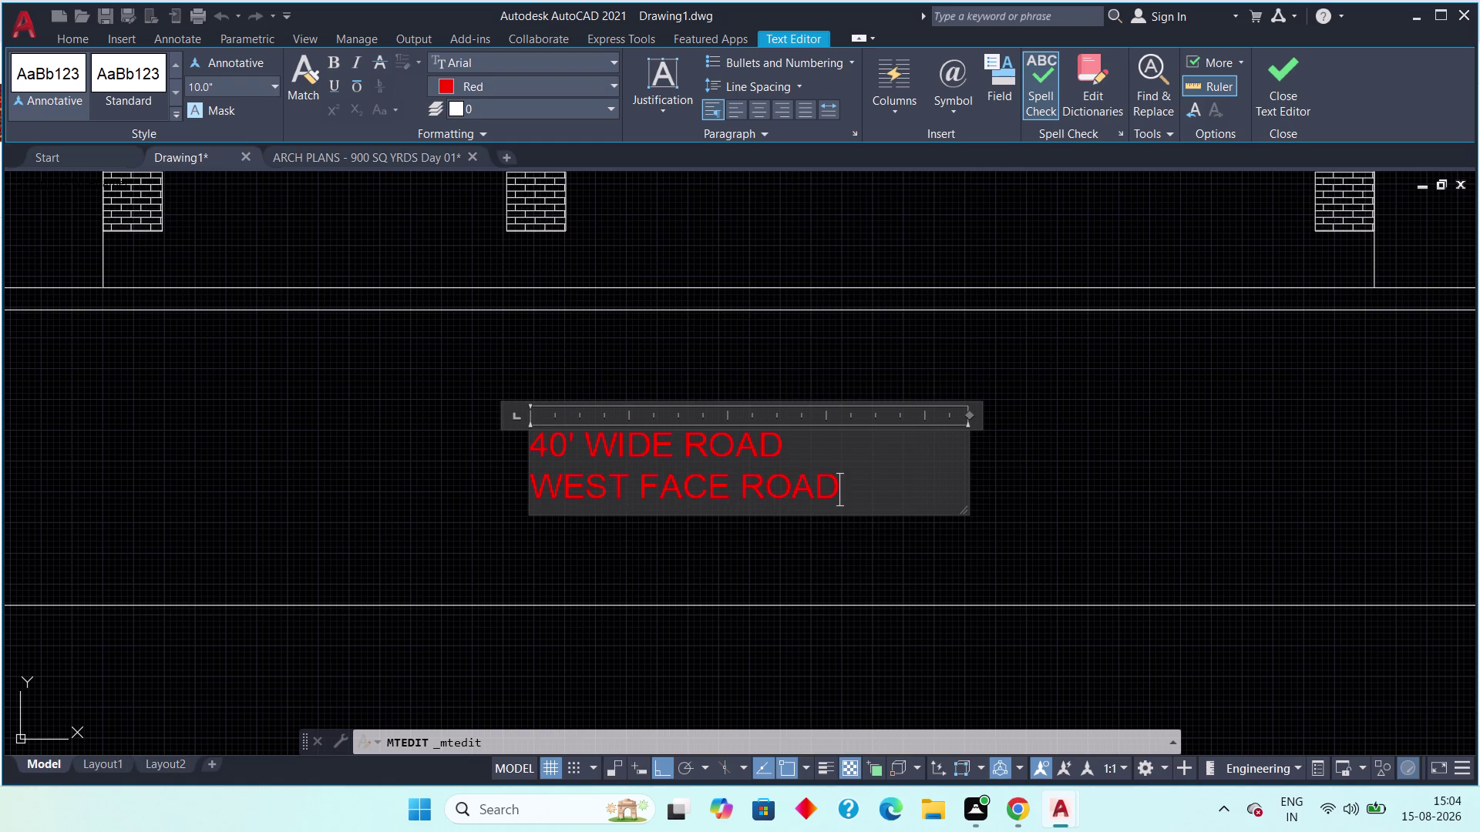
click(1282, 100)
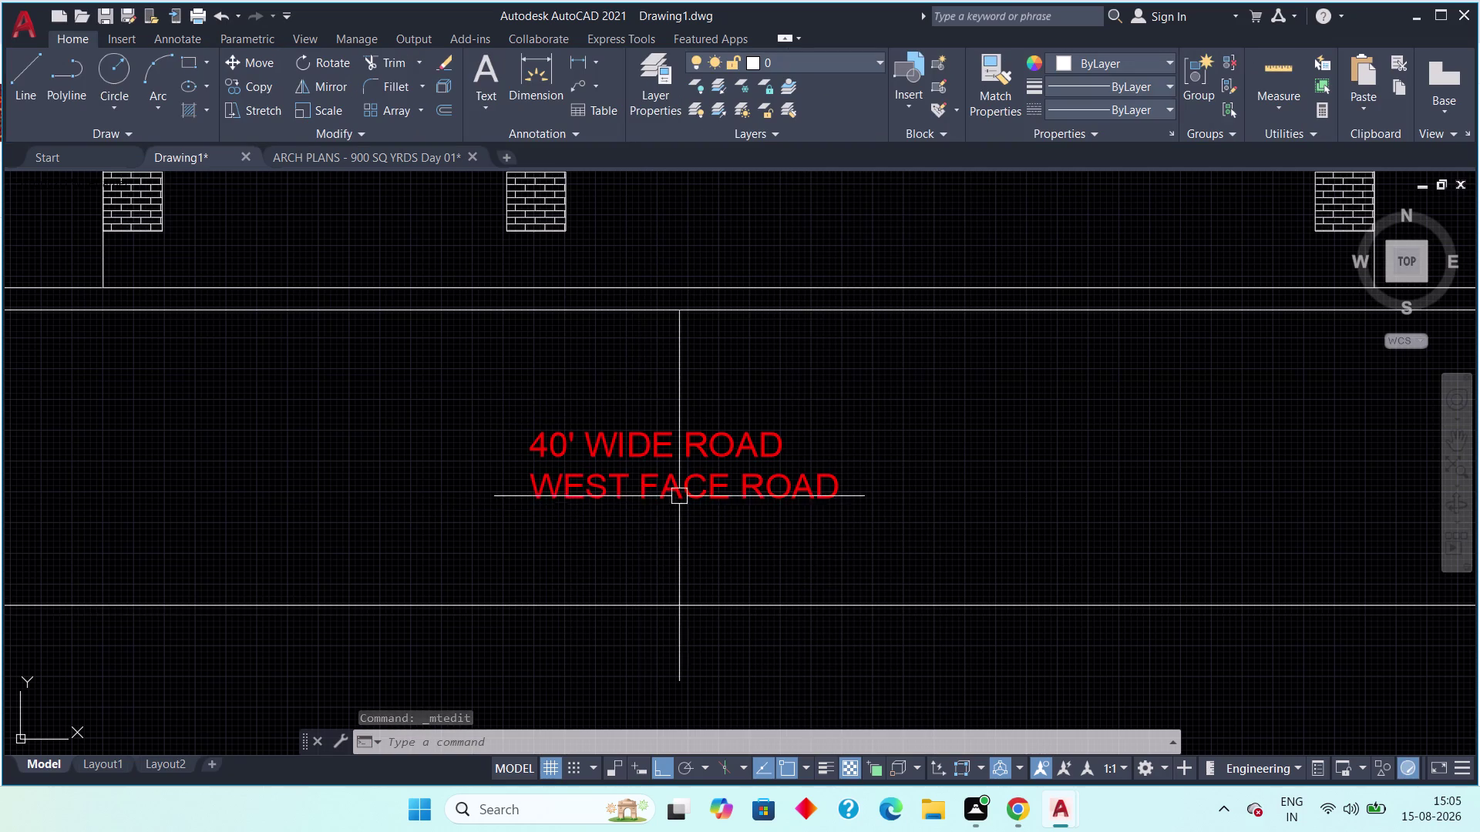
Start a LINE while browsing the Properties panel linetype list, then cancel it.
scroll(down, 3)
middle_drag(761, 492, 577, 489)
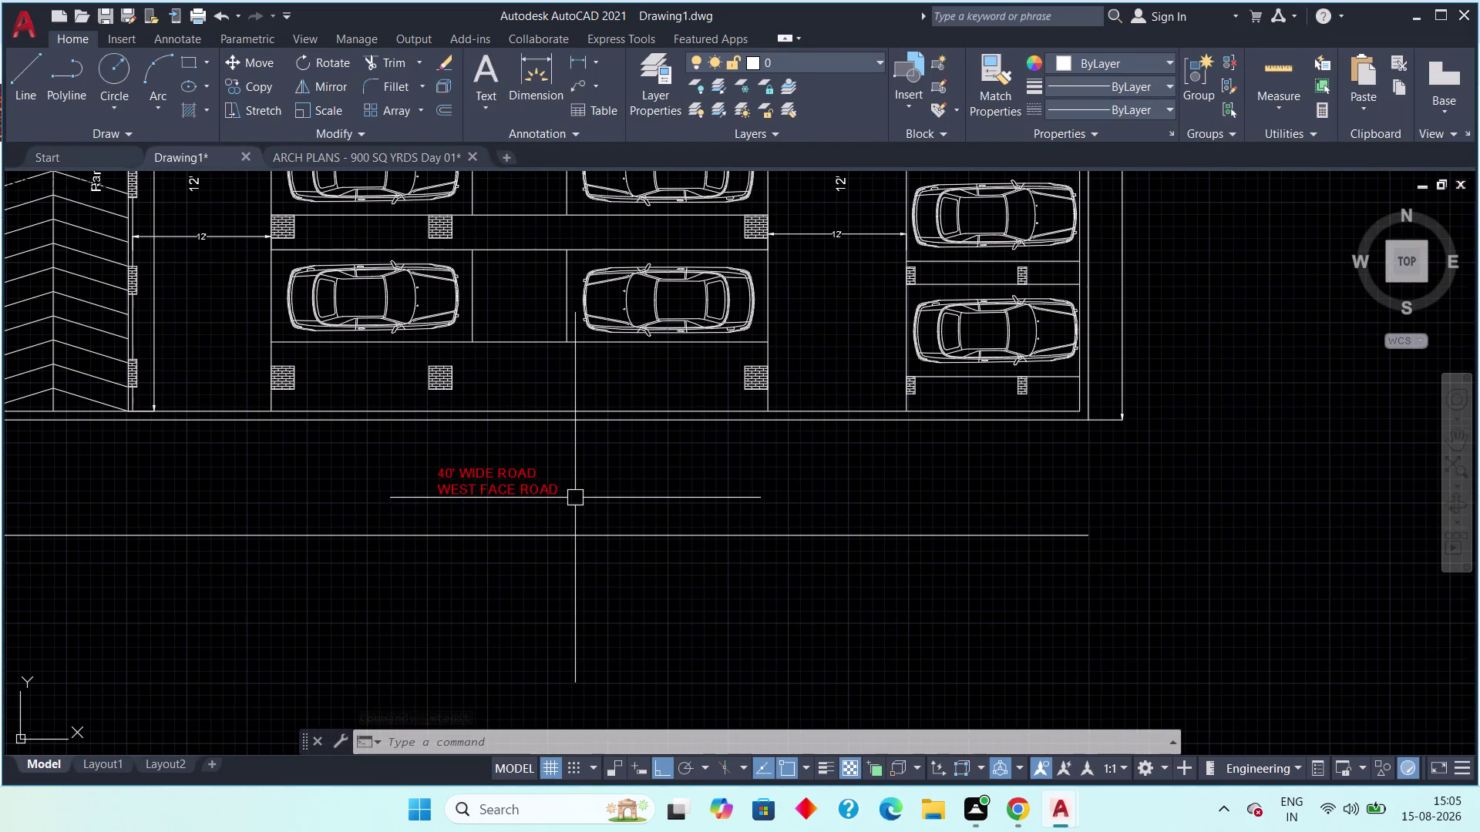
middle_drag(588, 506, 721, 522)
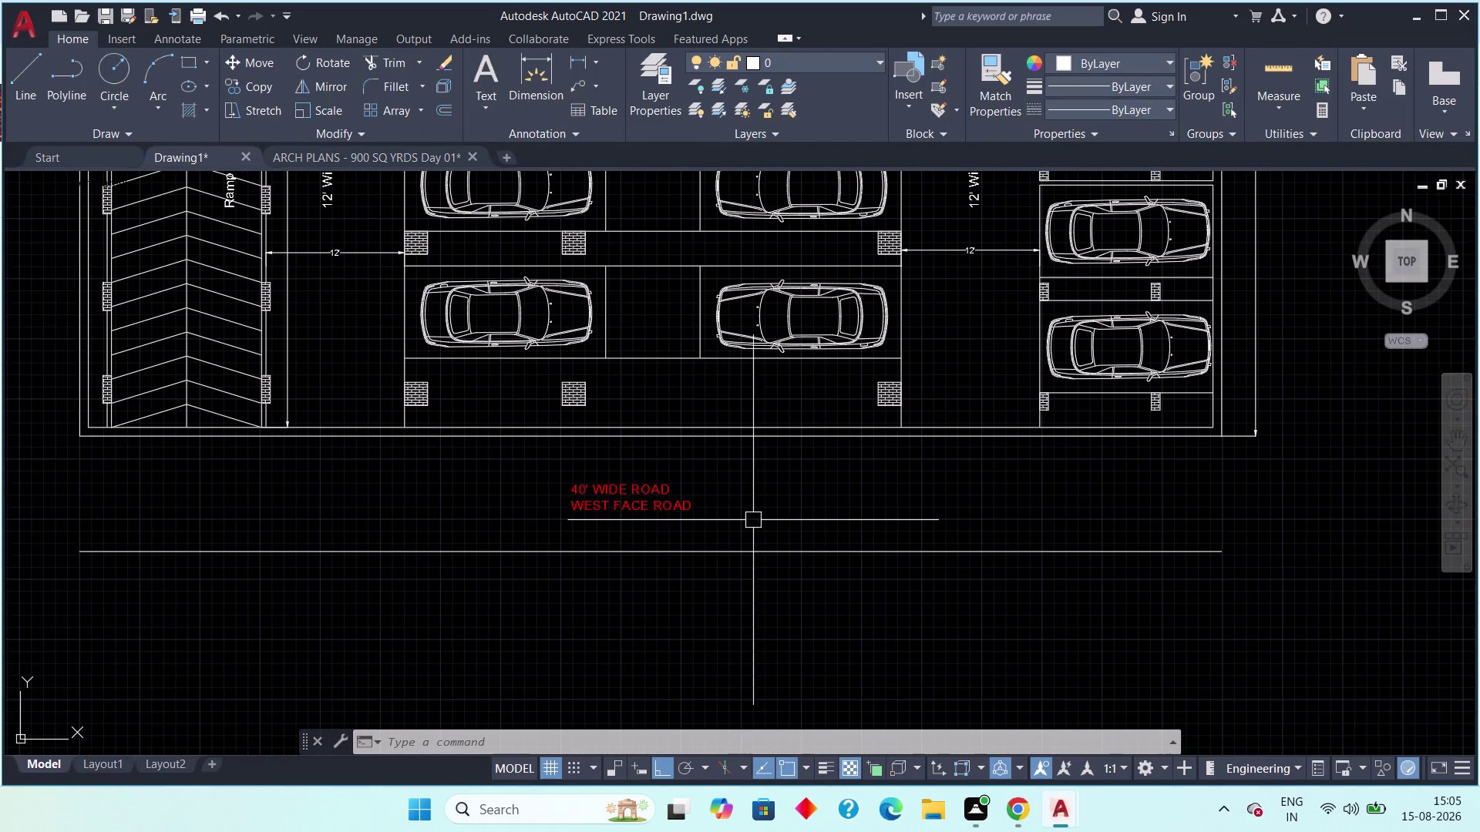
middle_drag(929, 525, 825, 536)
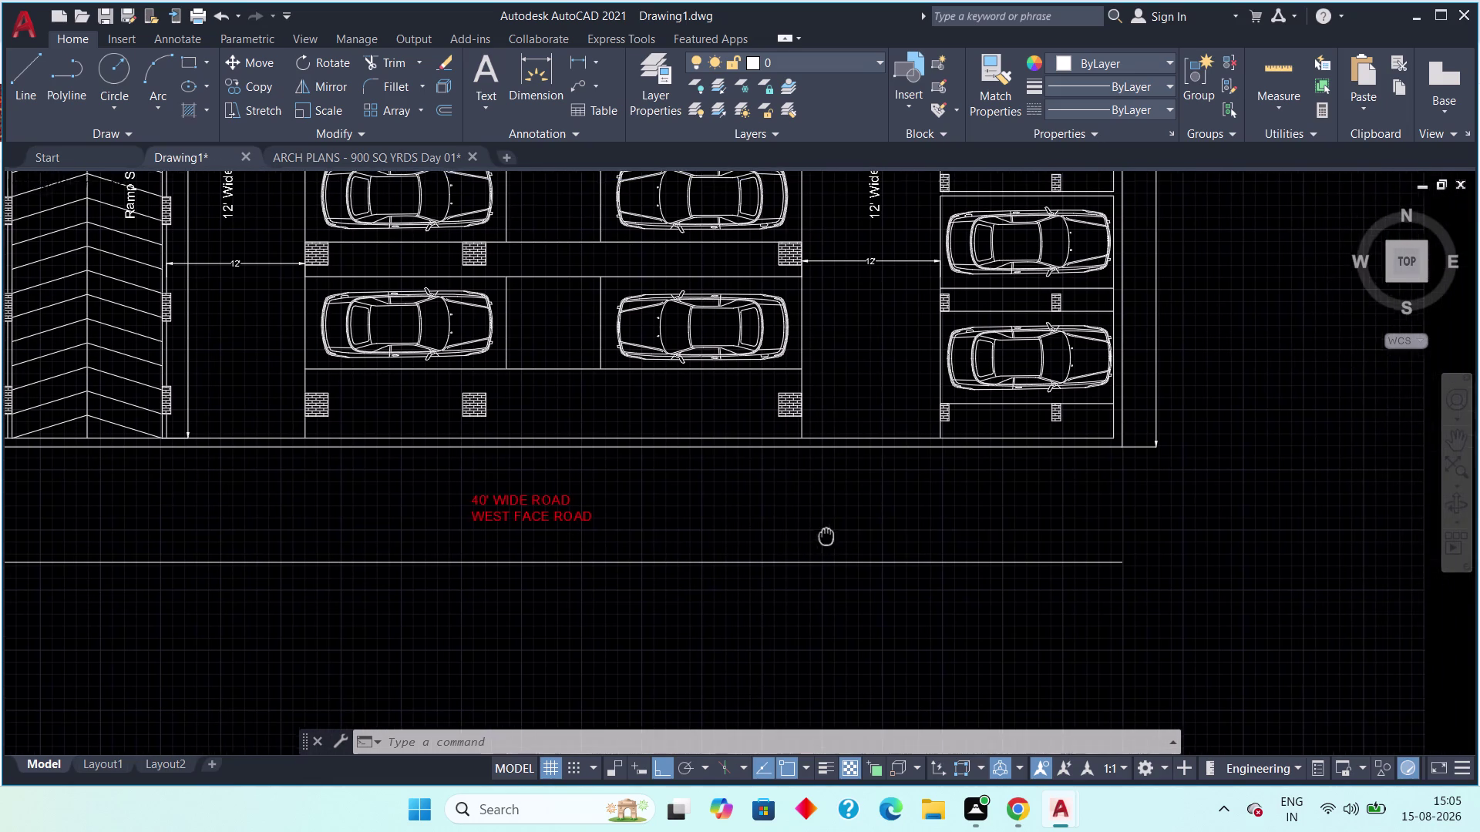
middle_drag(825, 537, 825, 537)
scroll(down, 3)
middle_drag(815, 521, 745, 645)
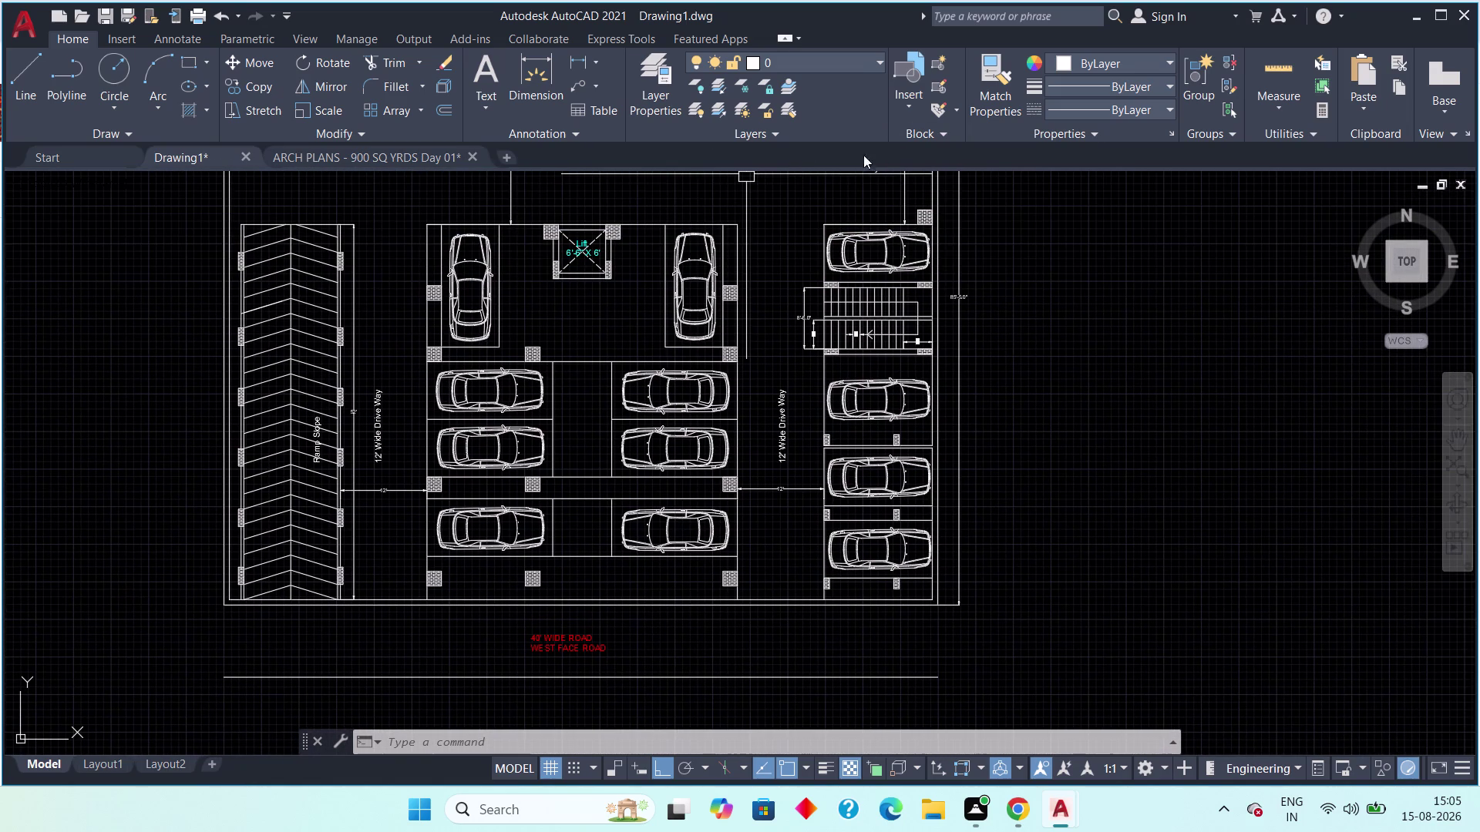
text(L)
key(space)
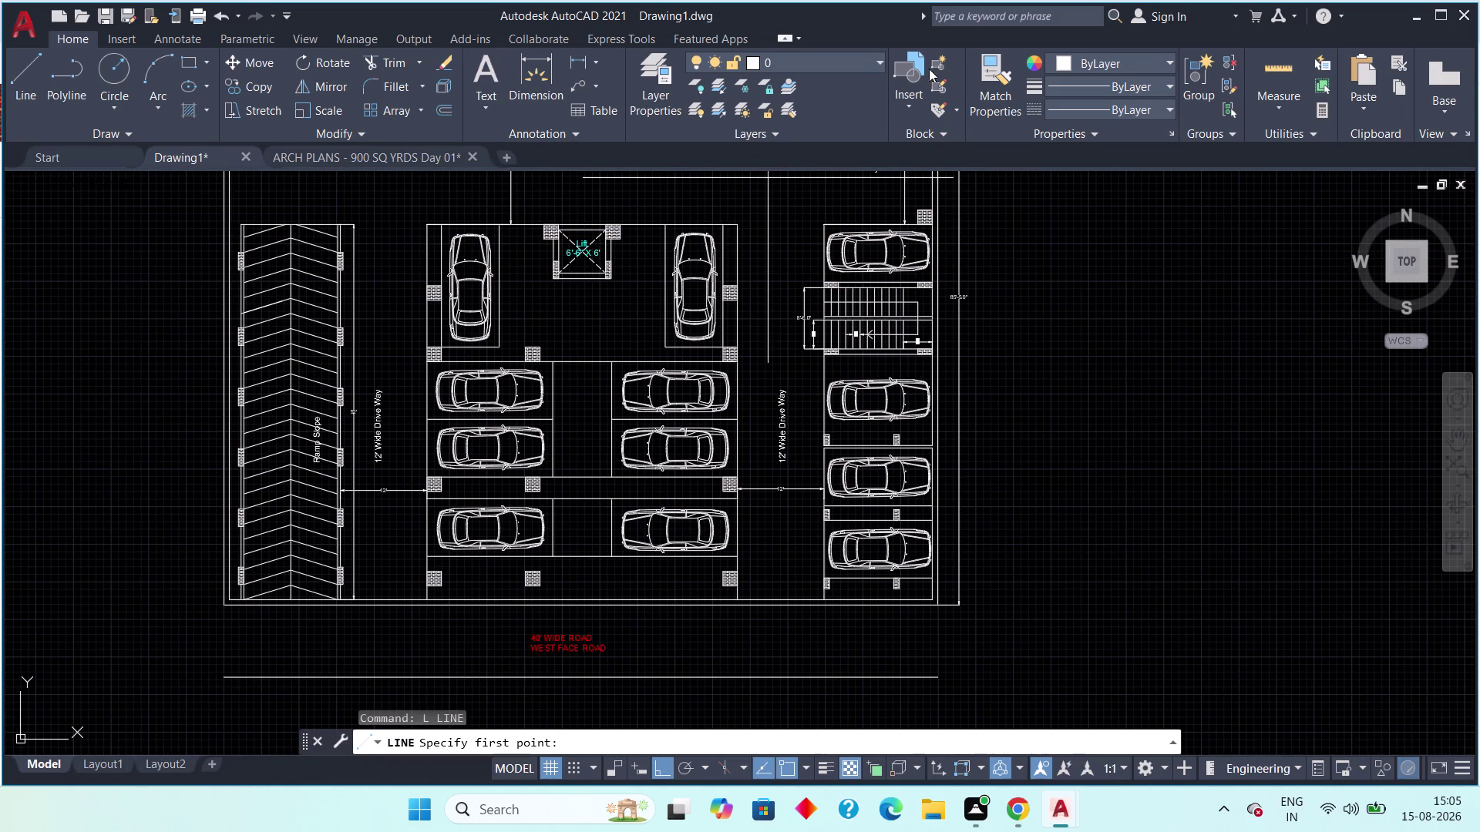
click(1163, 111)
click(1117, 168)
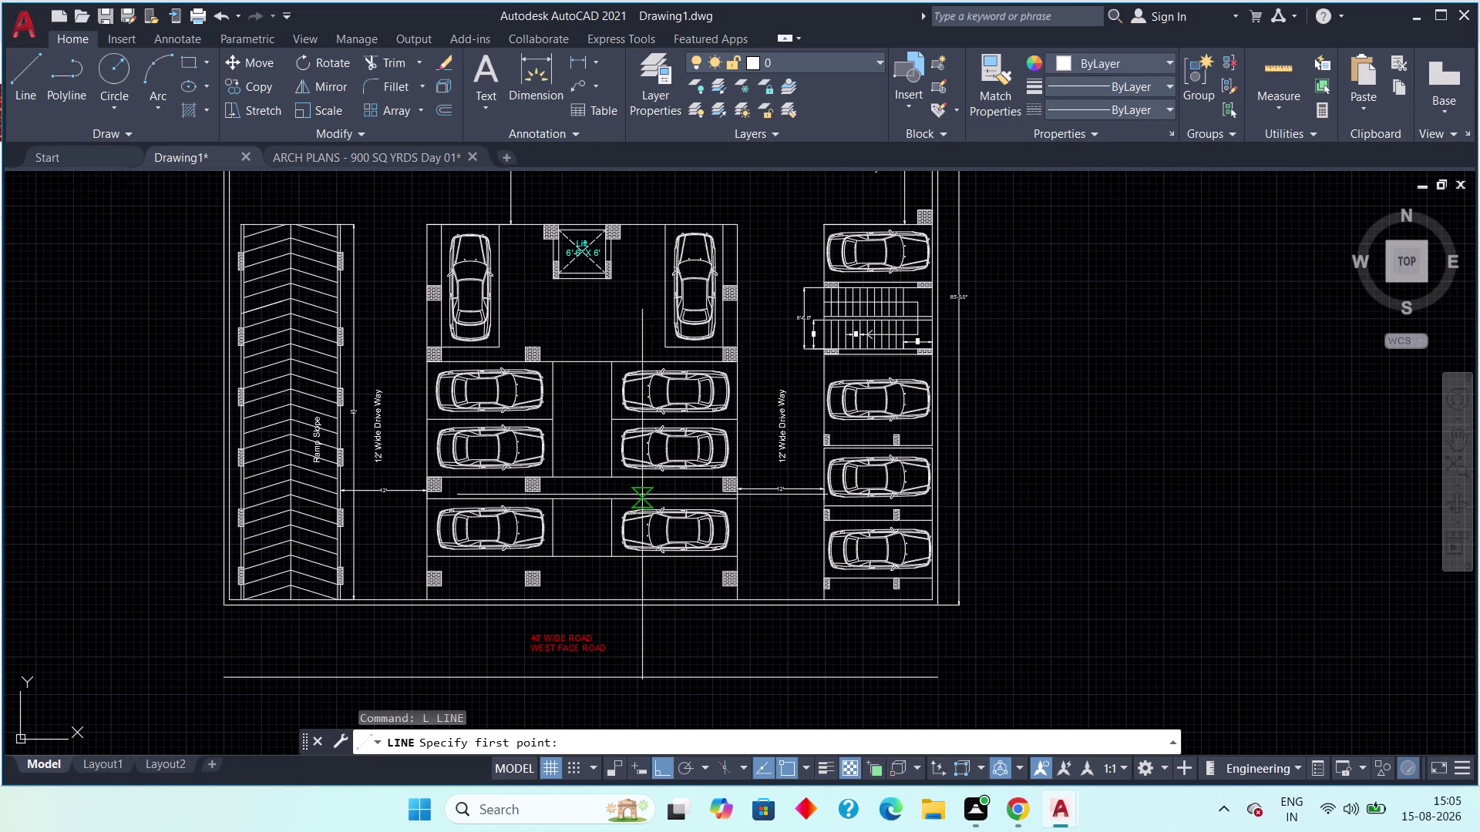
middle_drag(643, 495, 917, 378)
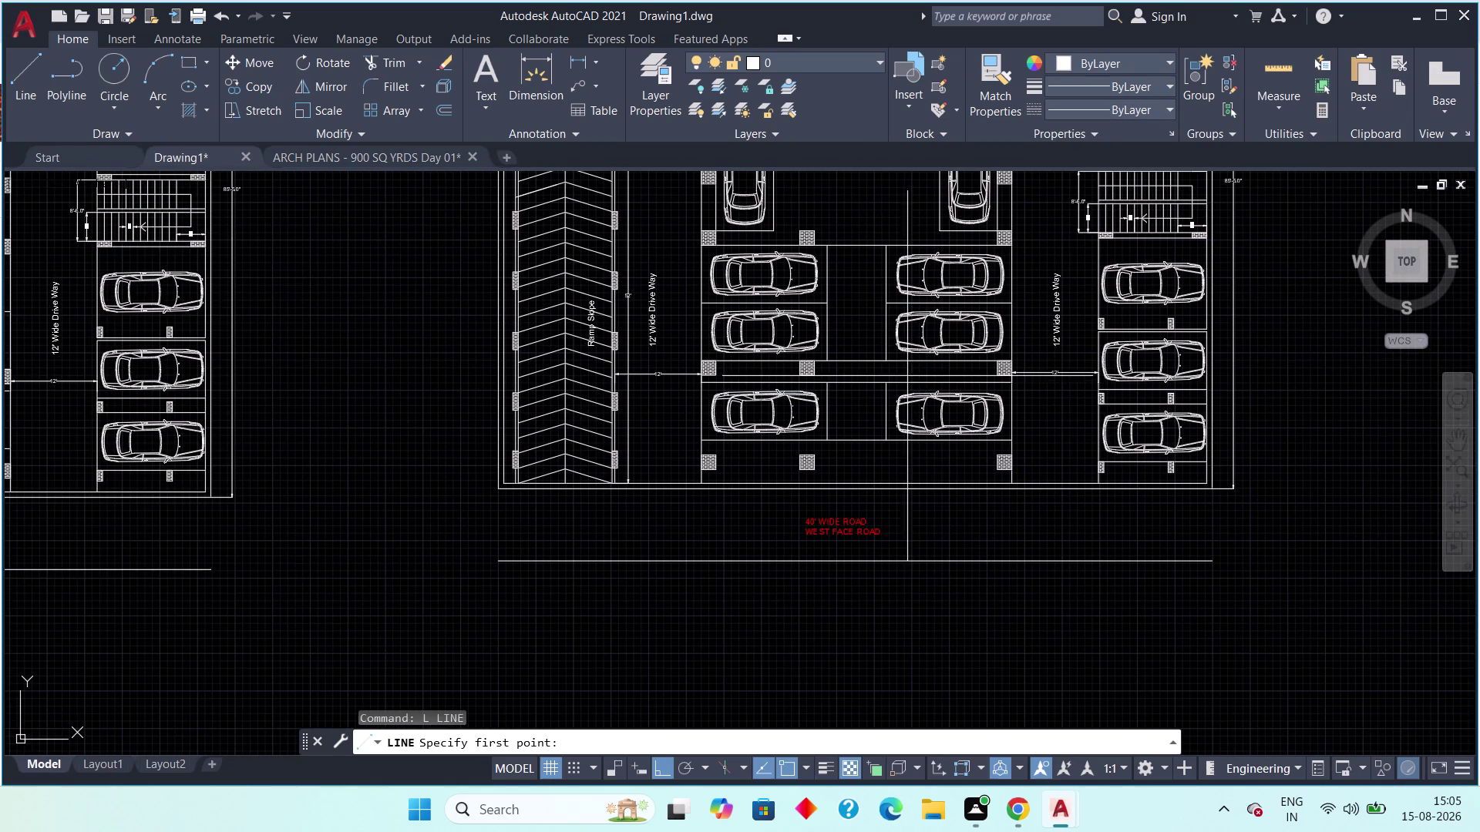
key(Escape)
key(Escape)
Try another short line near the road and cancel it.
click(3, 72)
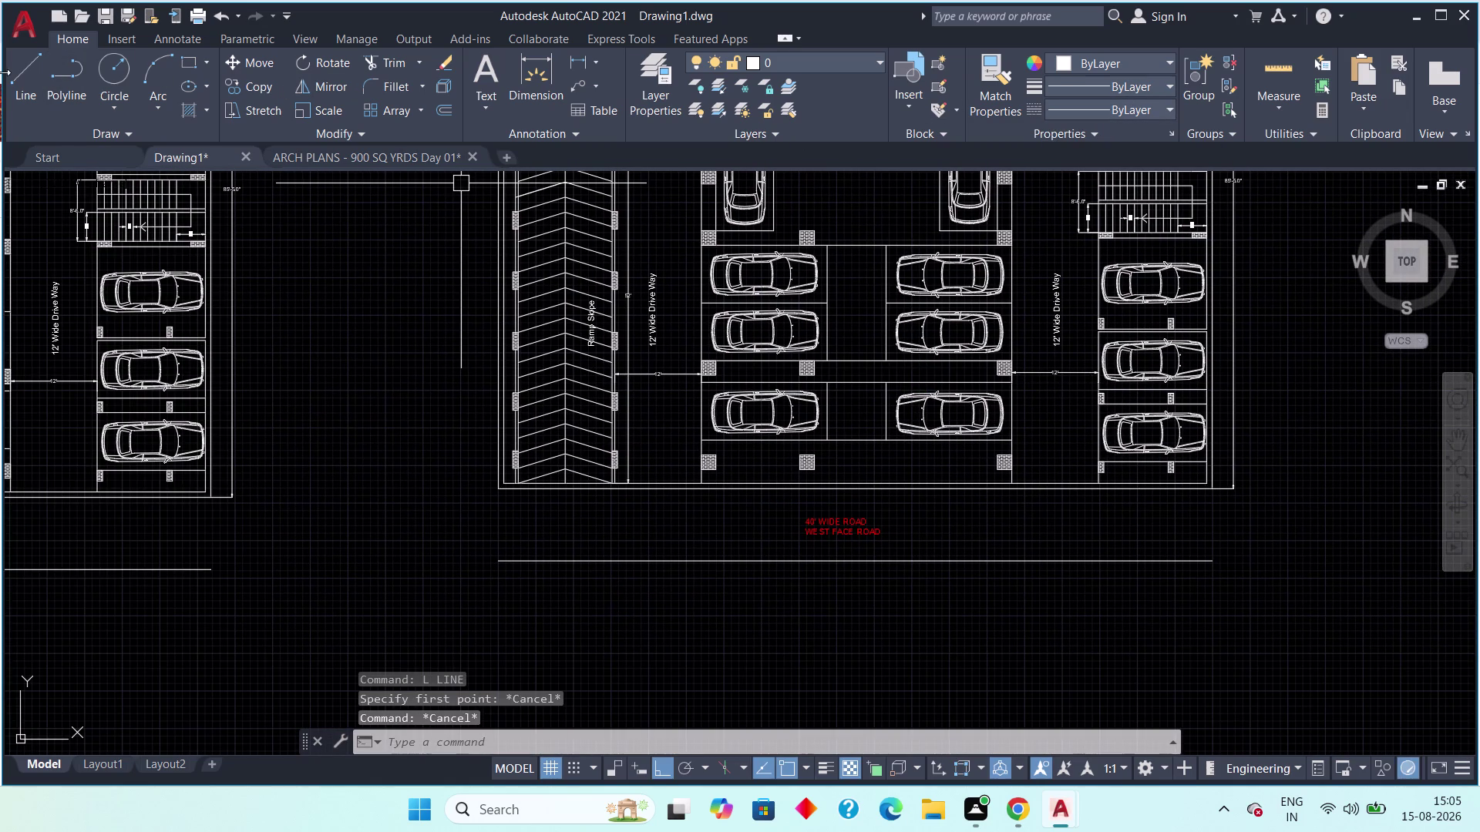
click(21, 73)
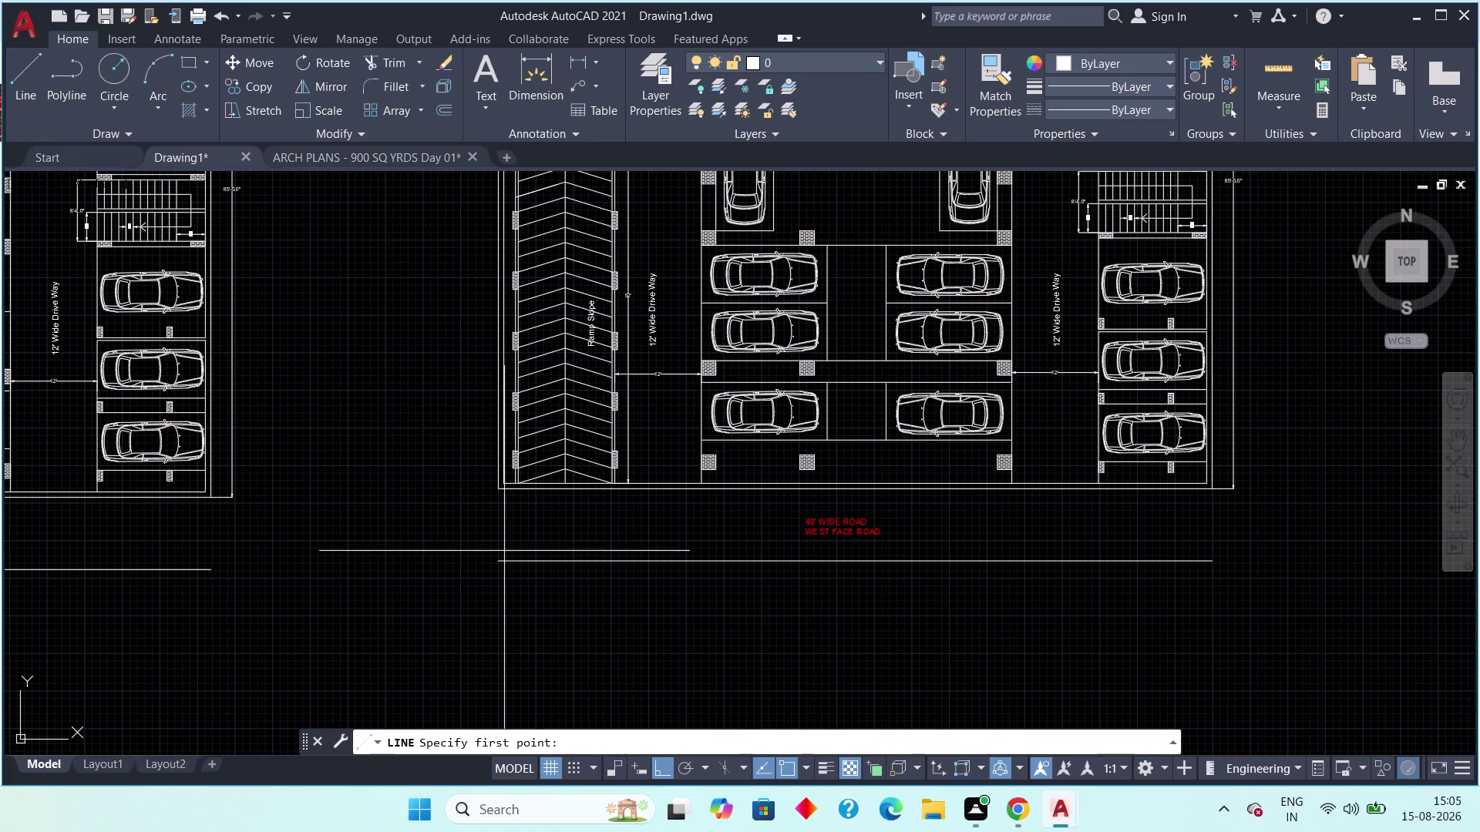
click(499, 558)
click(501, 486)
key(Escape)
key(Escape)
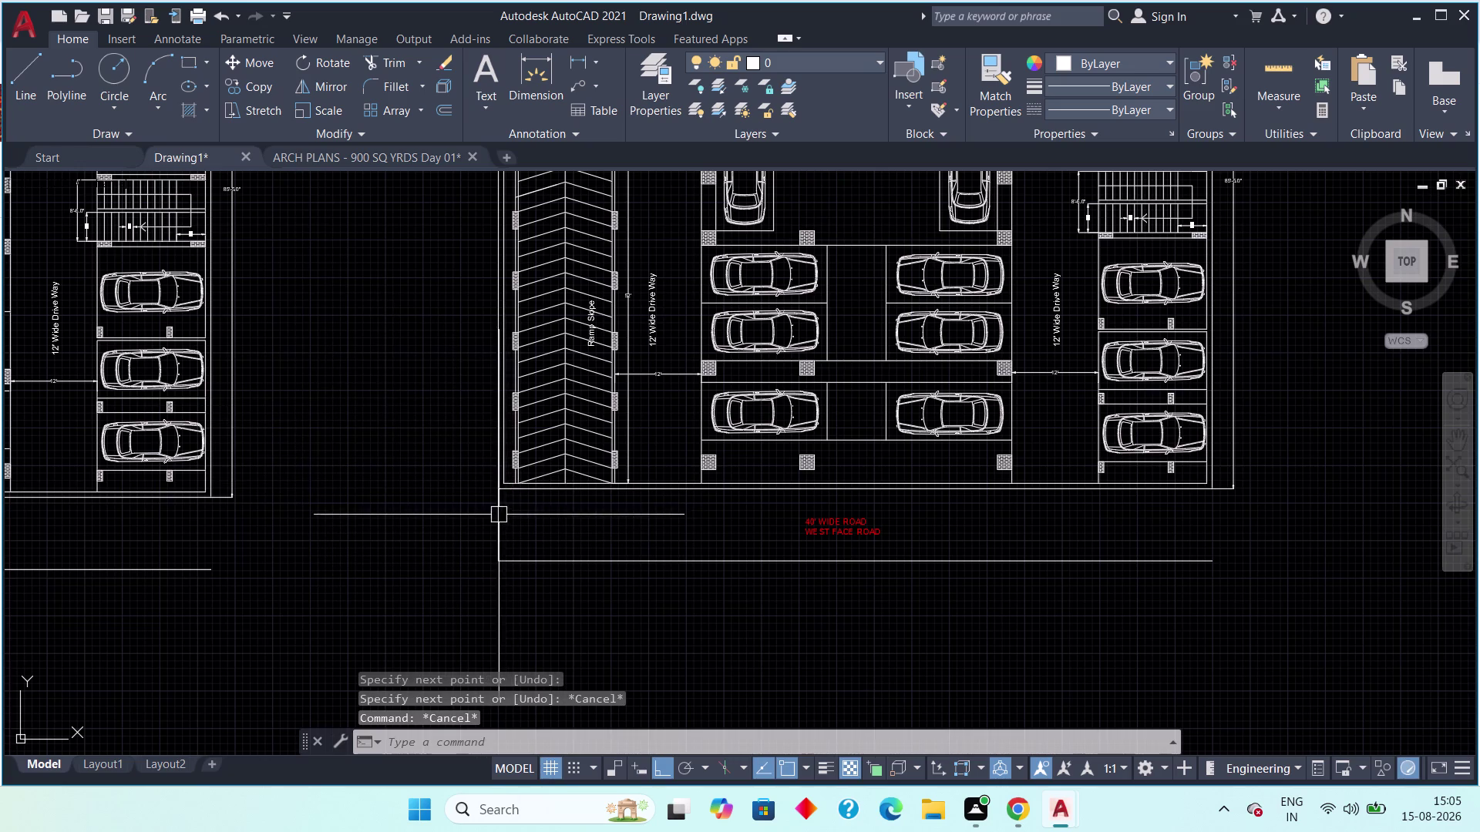
With LINE active, set the current linetype to dashed ACAD_ISO02W100.
text(L)
key(space)
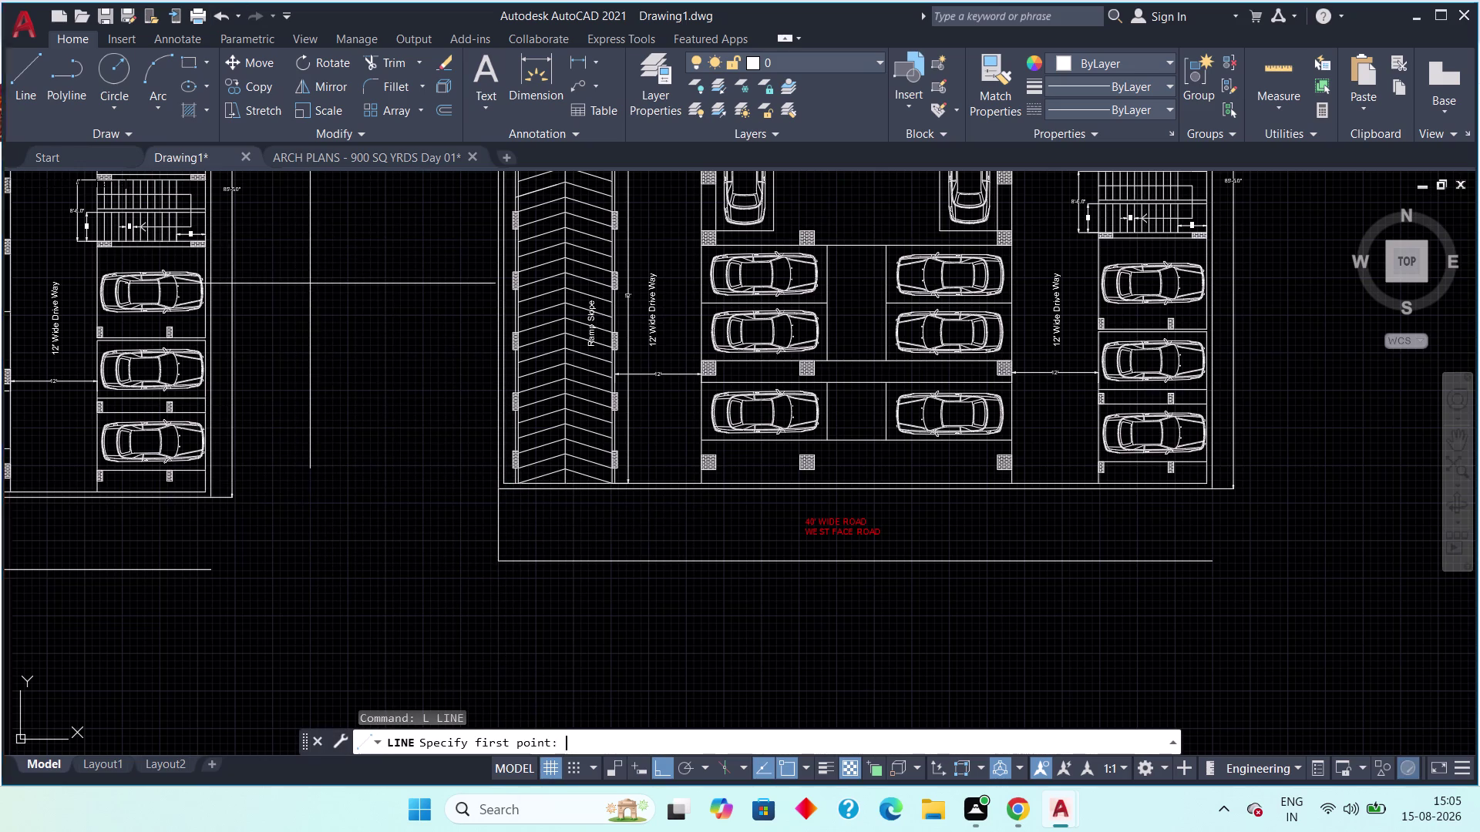
click(1156, 112)
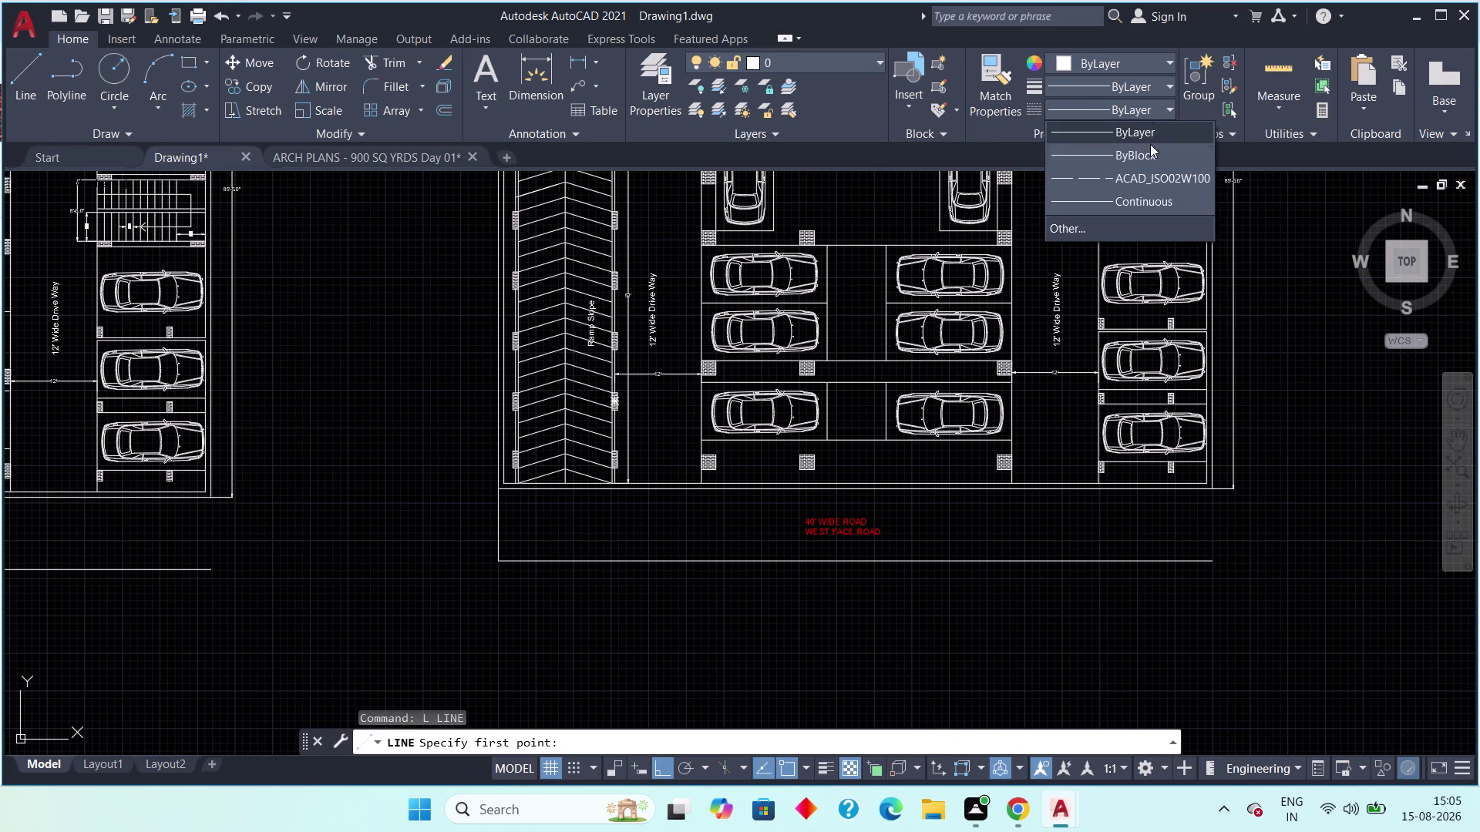
click(1147, 171)
scroll(up, 3)
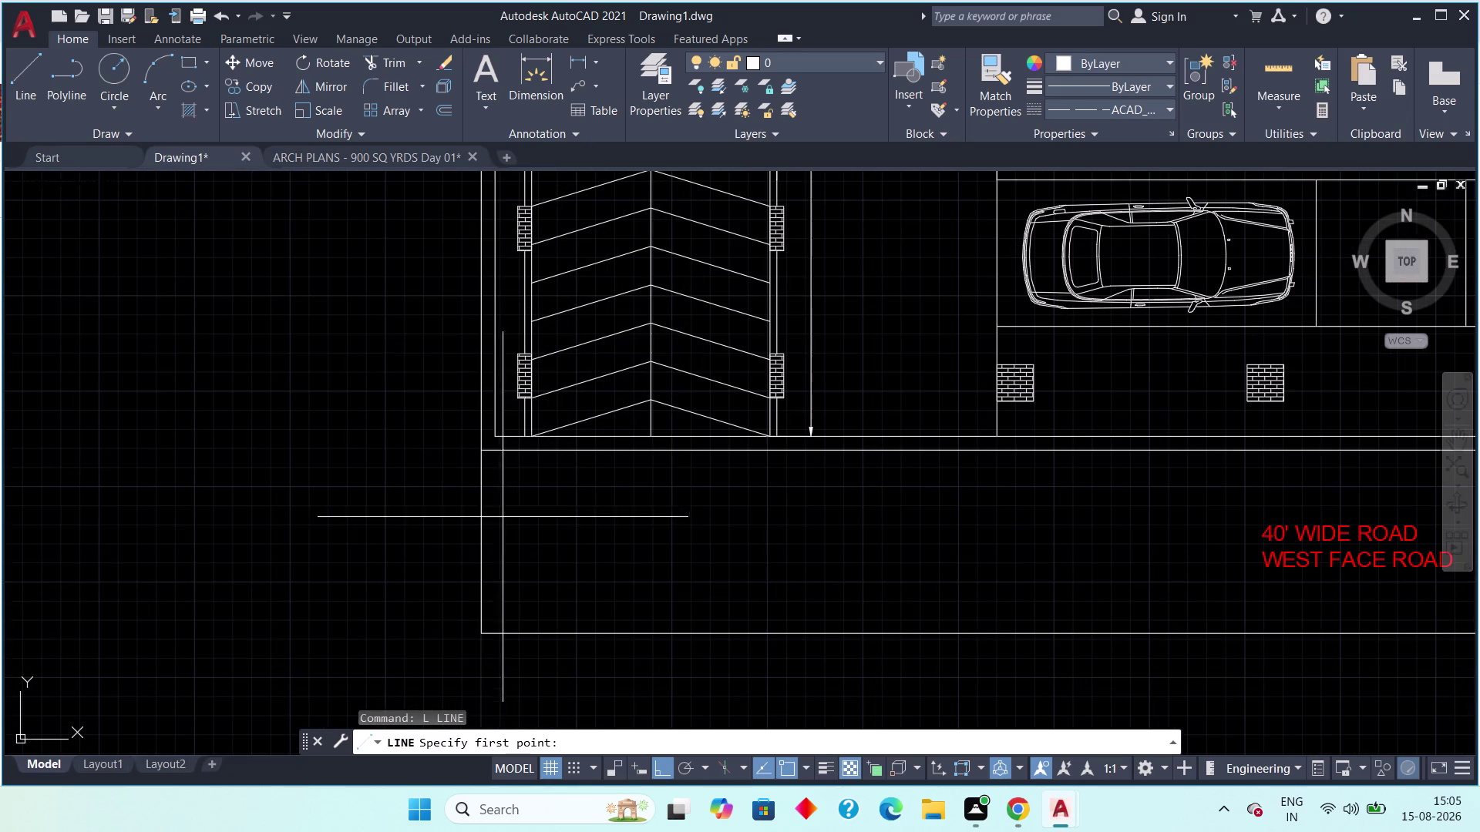
Draw the dashed centre line along the road from its left edge to the right end.
drag(476, 541, 486, 542)
middle_drag(862, 531, 401, 482)
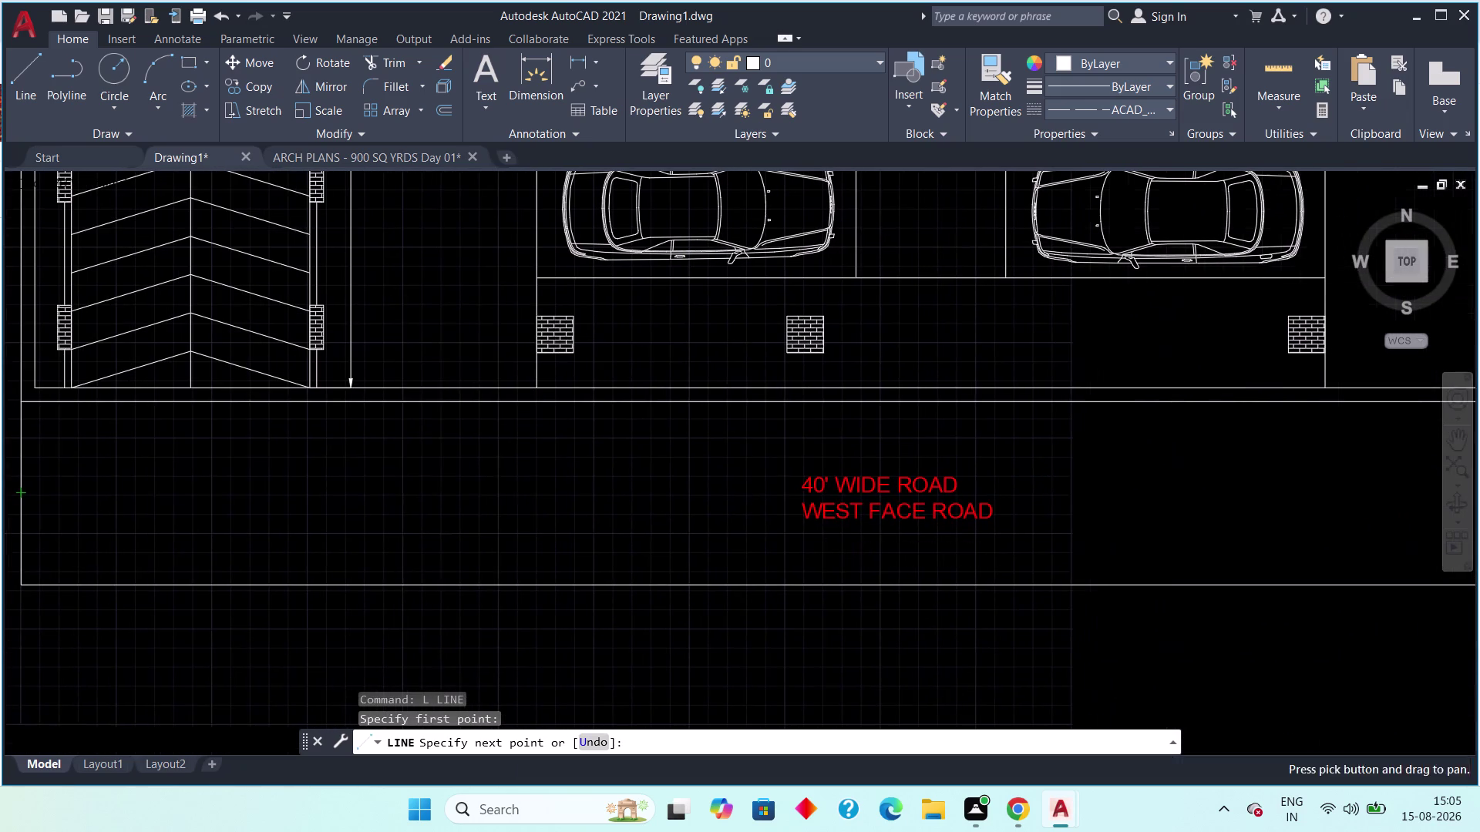
middle_drag(863, 501, 514, 484)
scroll(down, 3)
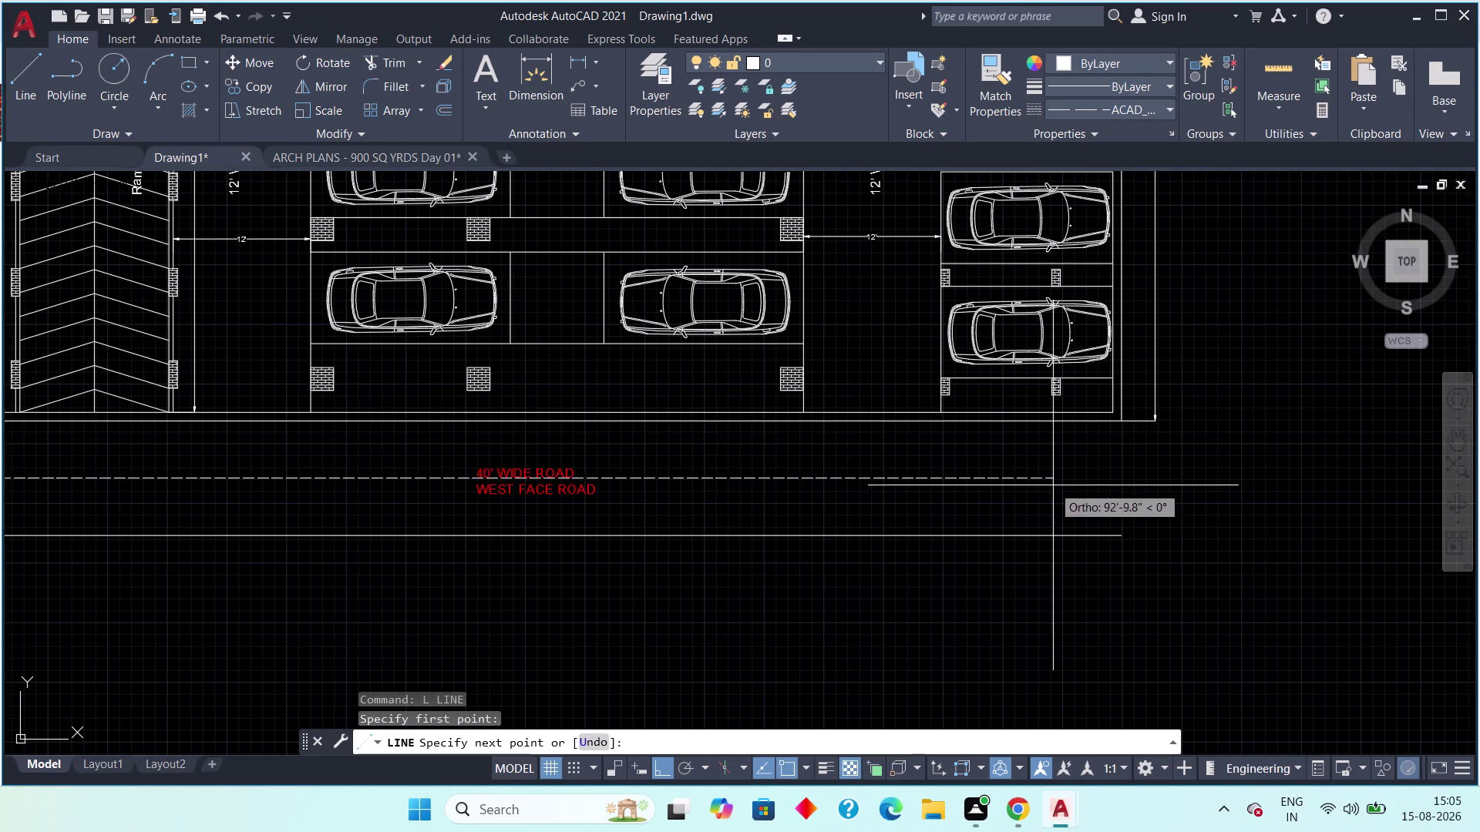
click(1118, 484)
key(Escape)
key(Escape)
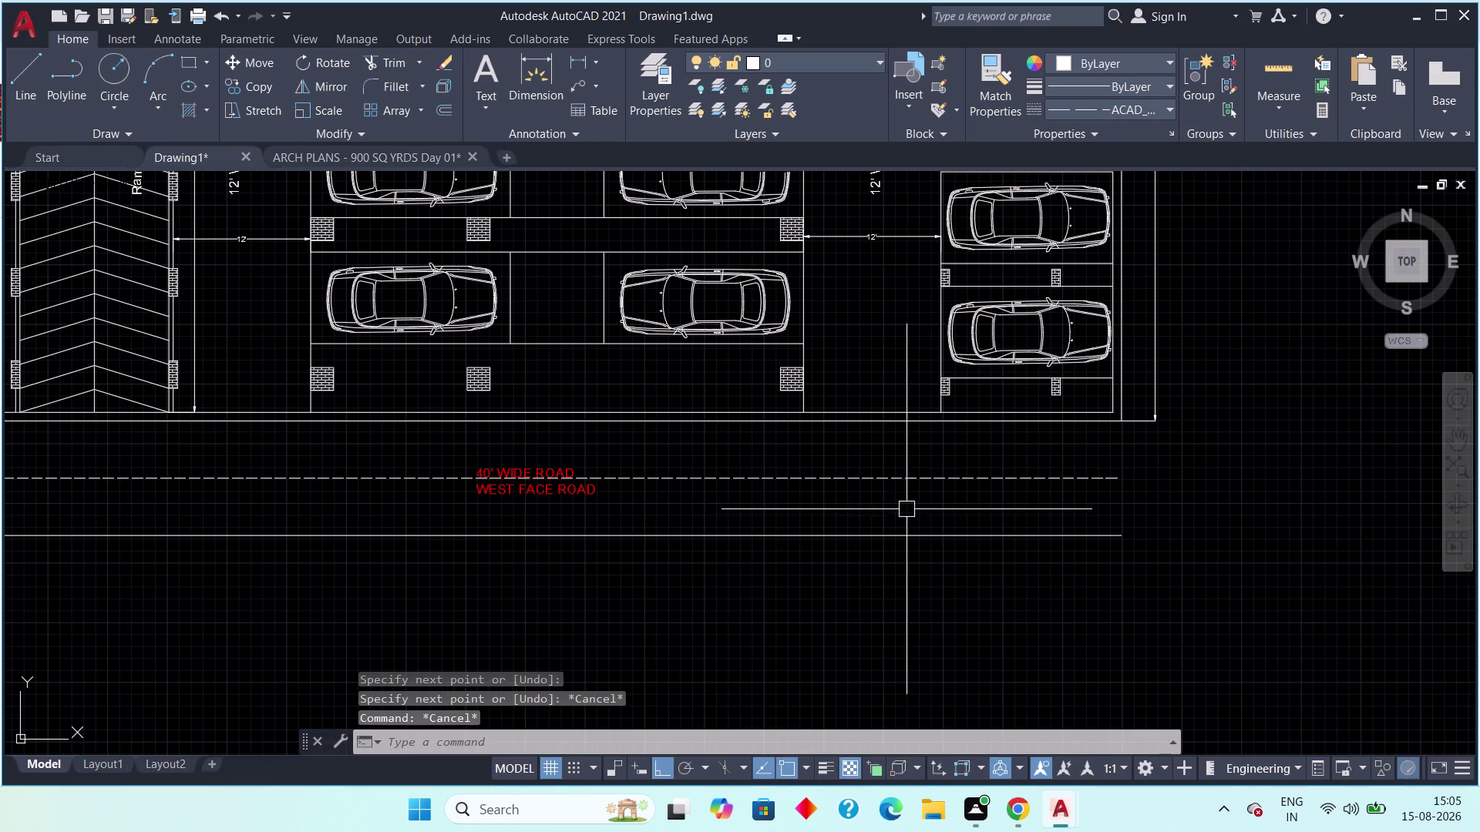
Check the dashed line and window-select the stray vertical line at the road's left end.
middle_drag(509, 489, 838, 493)
scroll(up, 3)
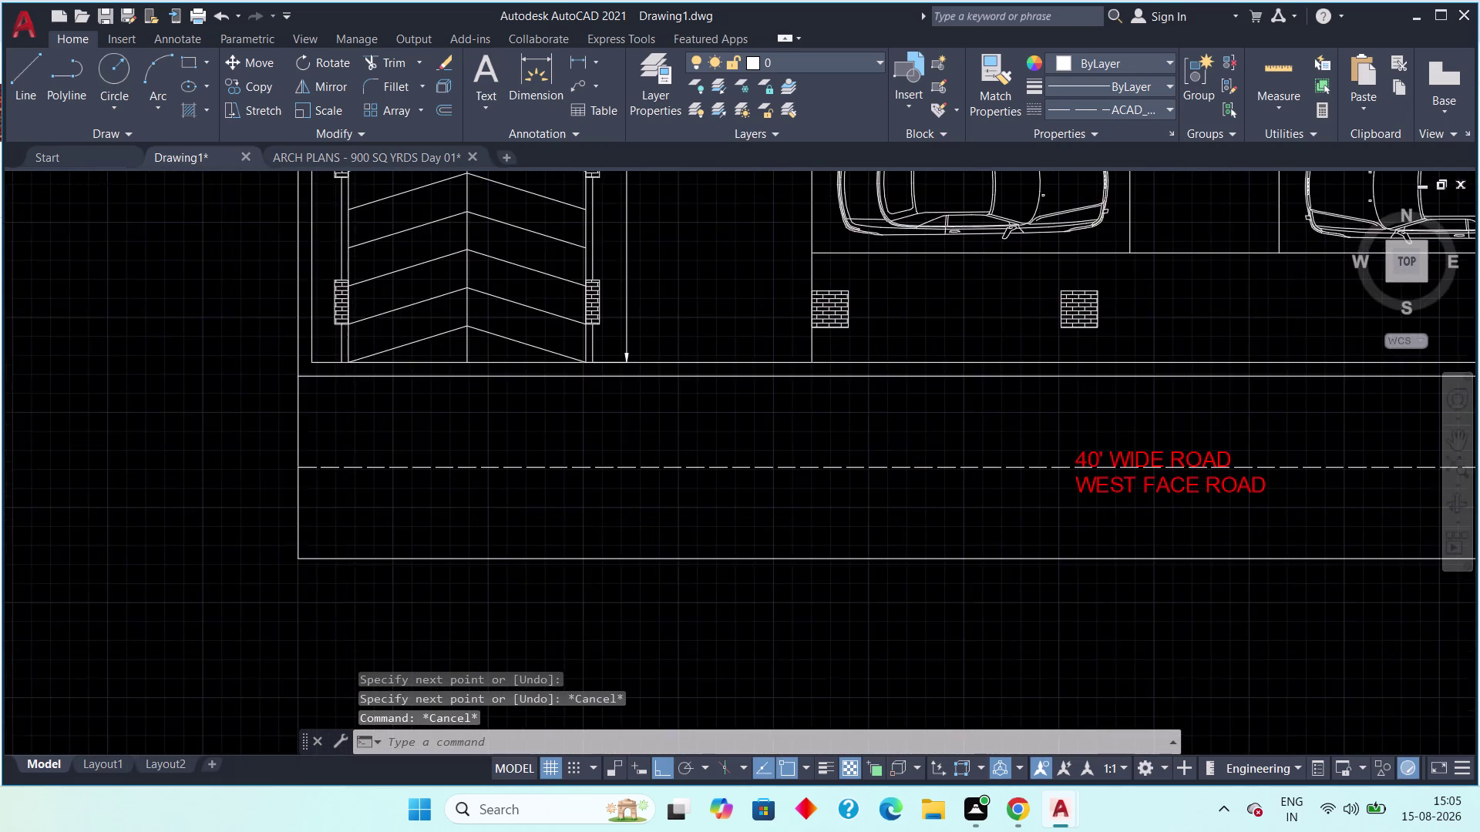
drag(318, 505, 179, 551)
click(174, 559)
scroll(down, 3)
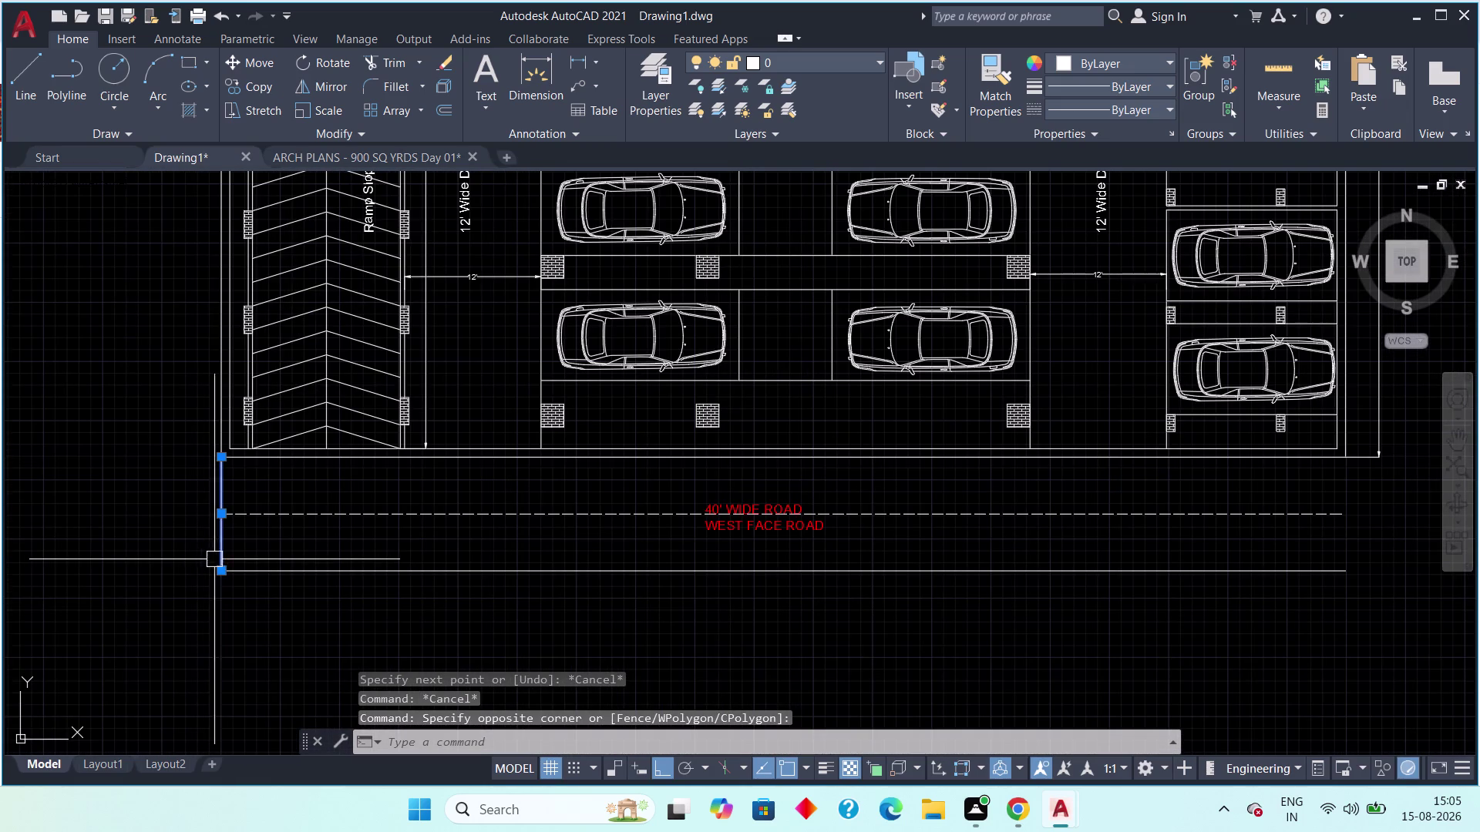
Delete the selected stray vertical line.
key(Delete)
scroll(down, 3)
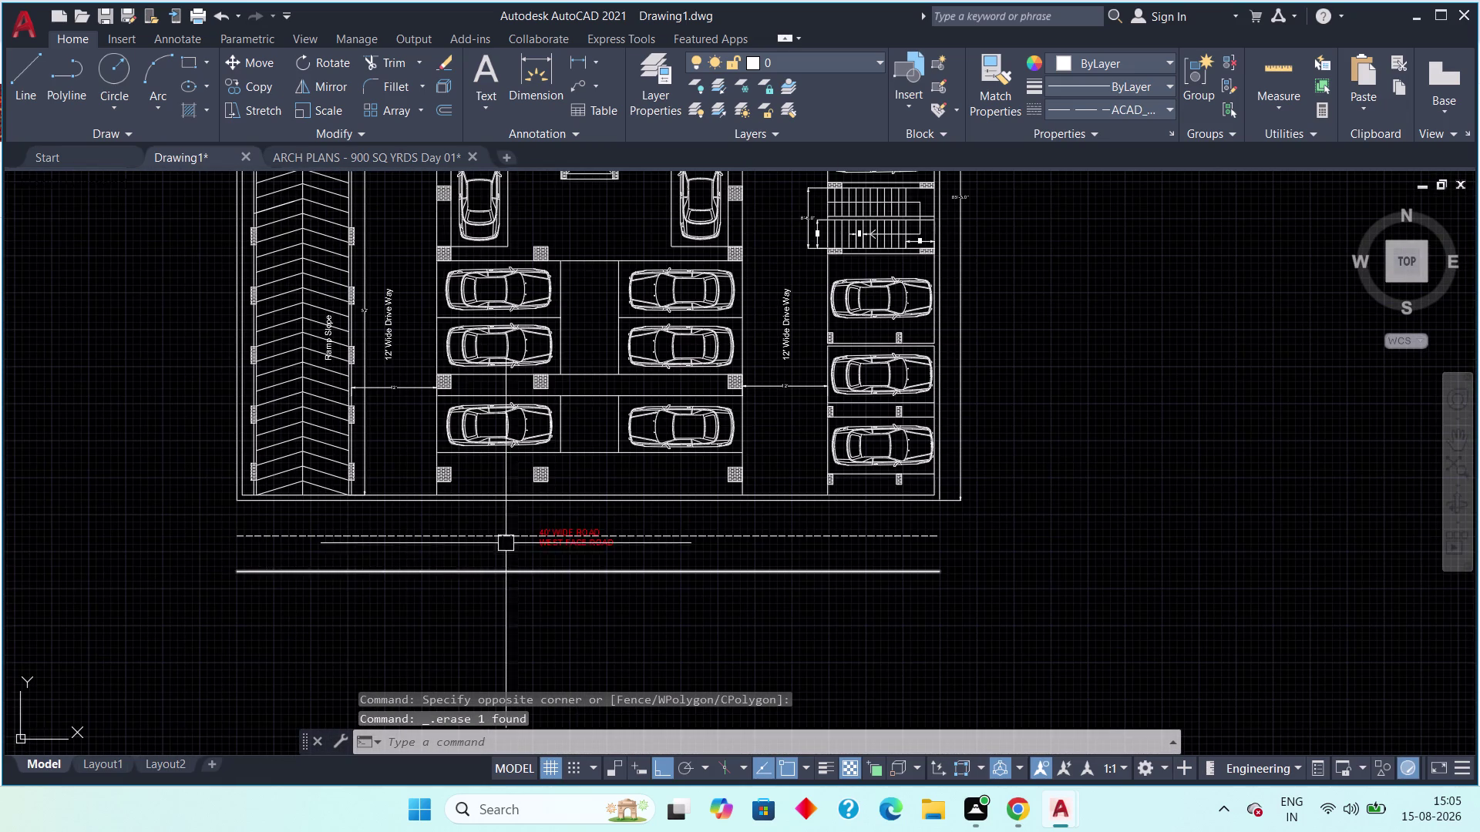
scroll(up, 3)
scroll(down, 3)
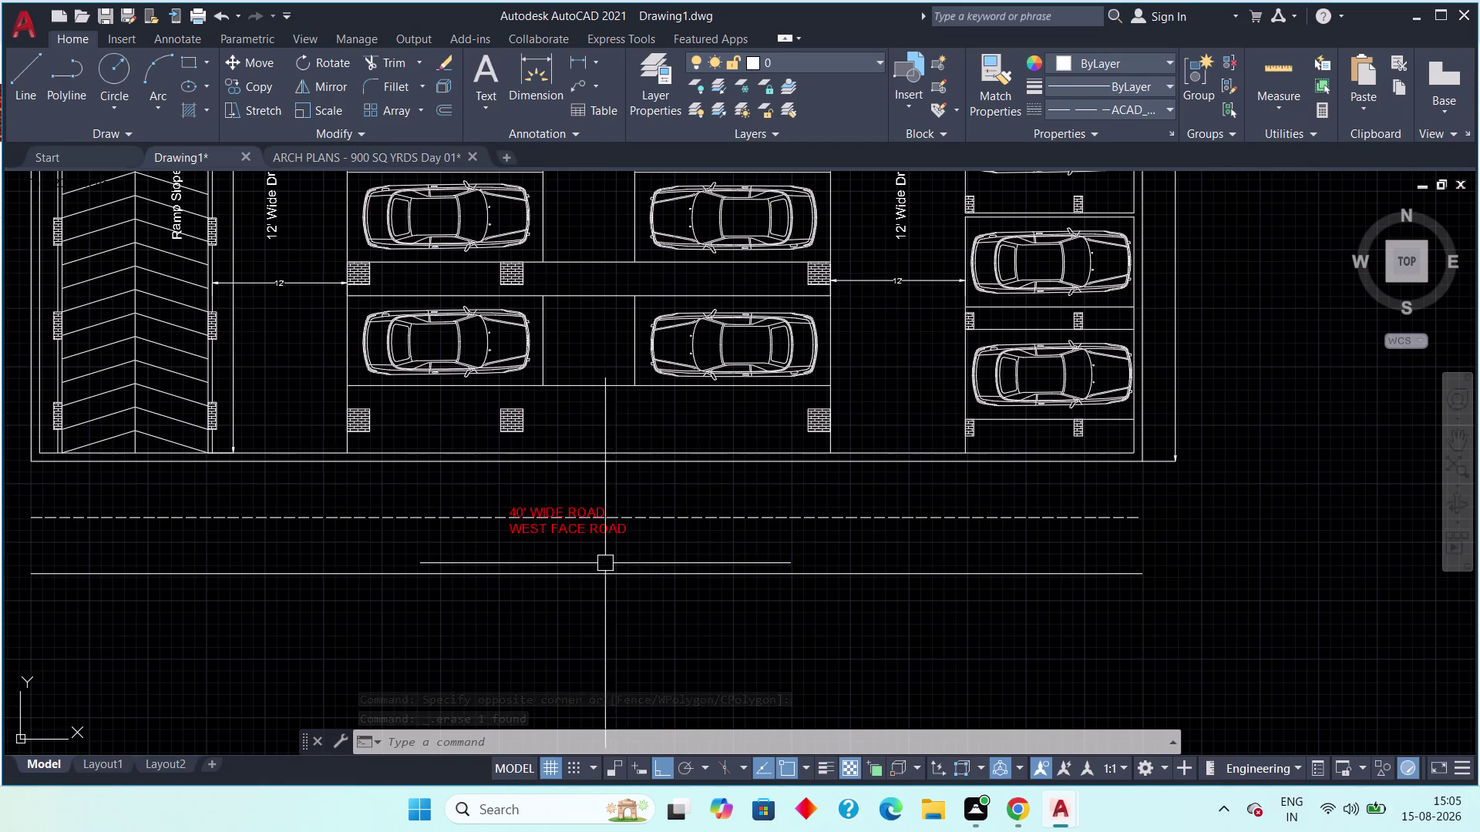
scroll(up, 3)
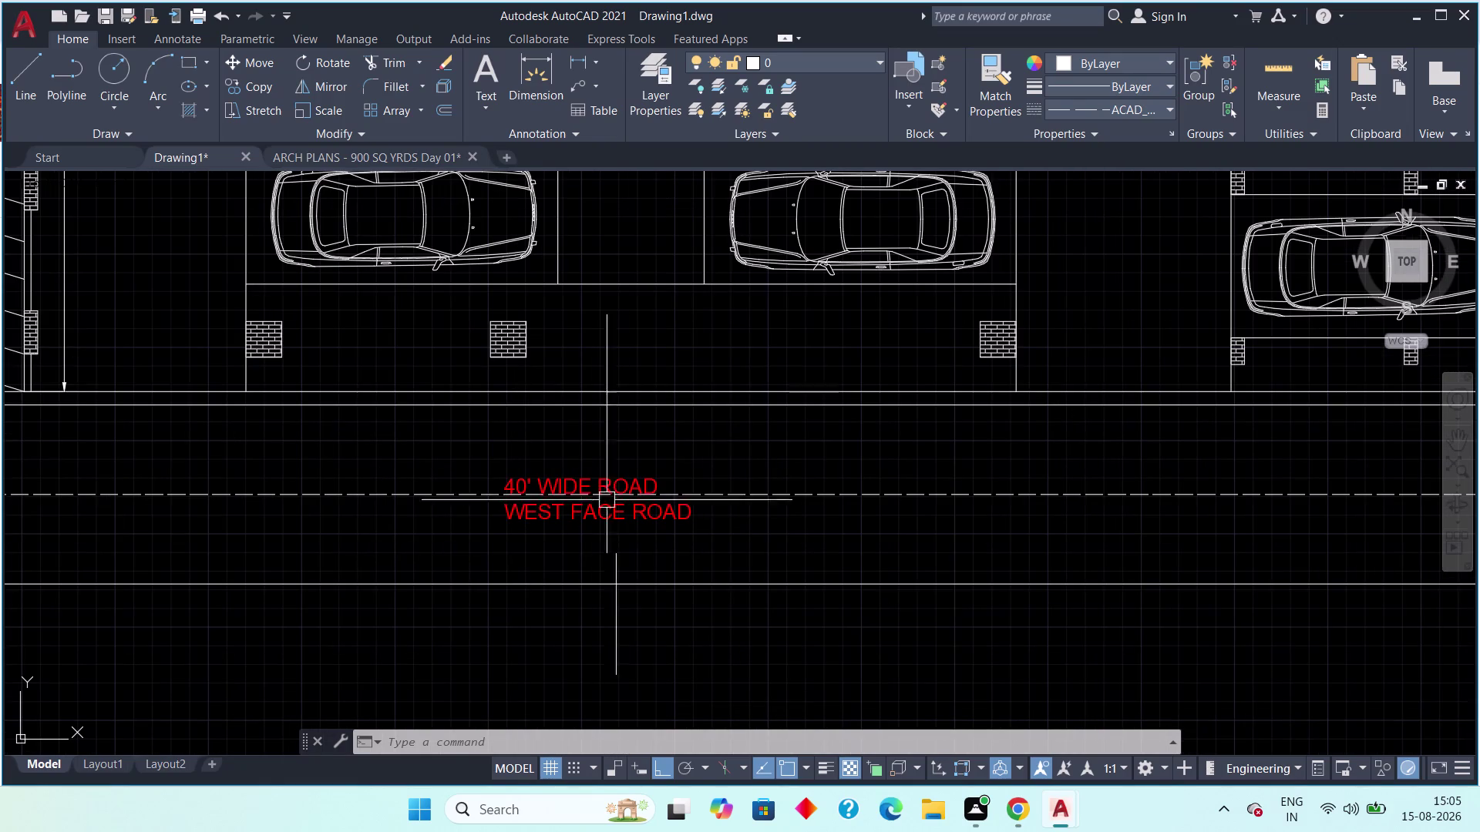
Select the red road label and begin a MOVE, then cancel it.
drag(668, 454, 660, 457)
click(599, 493)
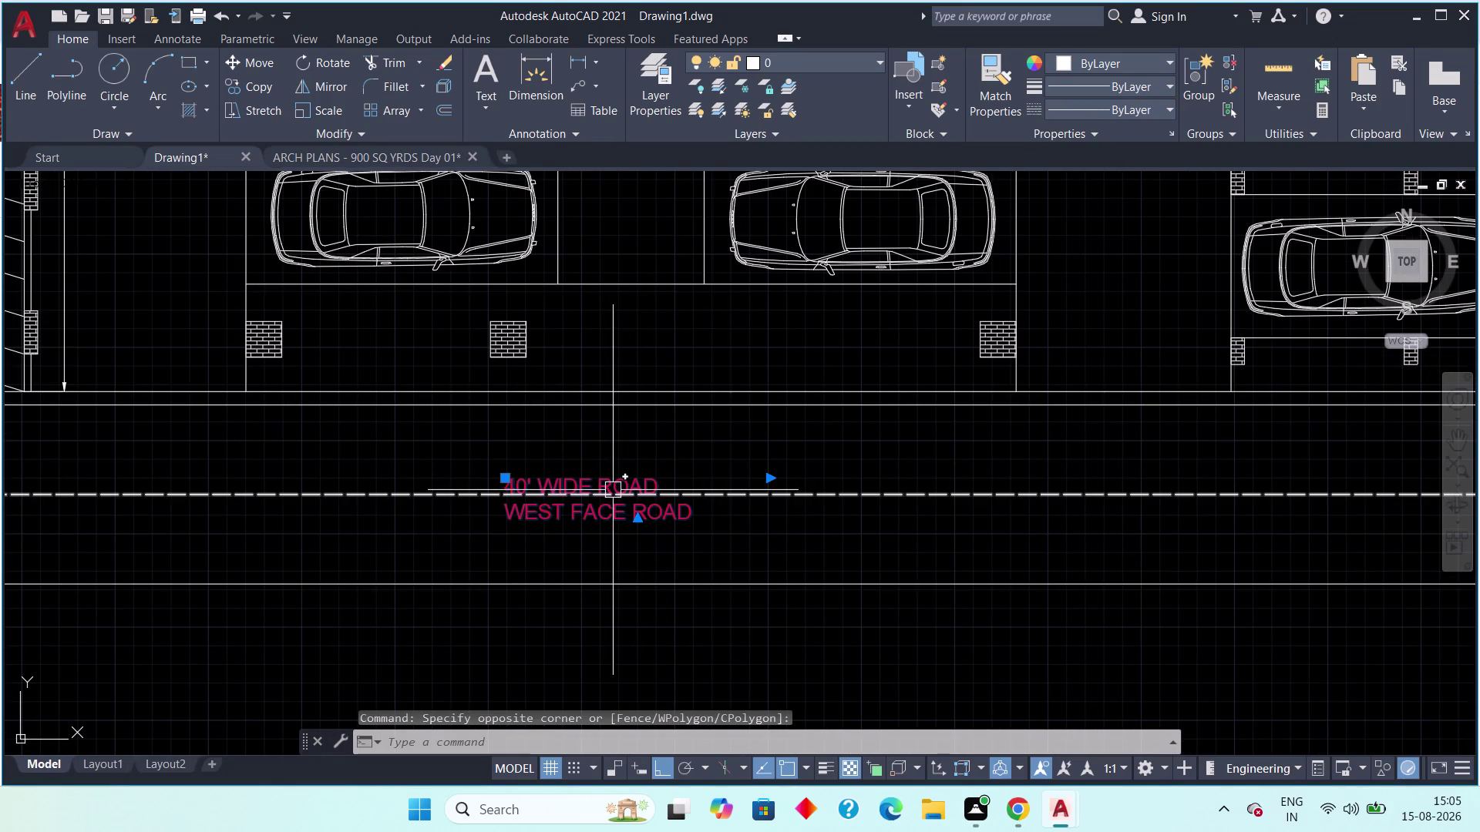
text(M)
key(space)
scroll(up, 3)
click(490, 477)
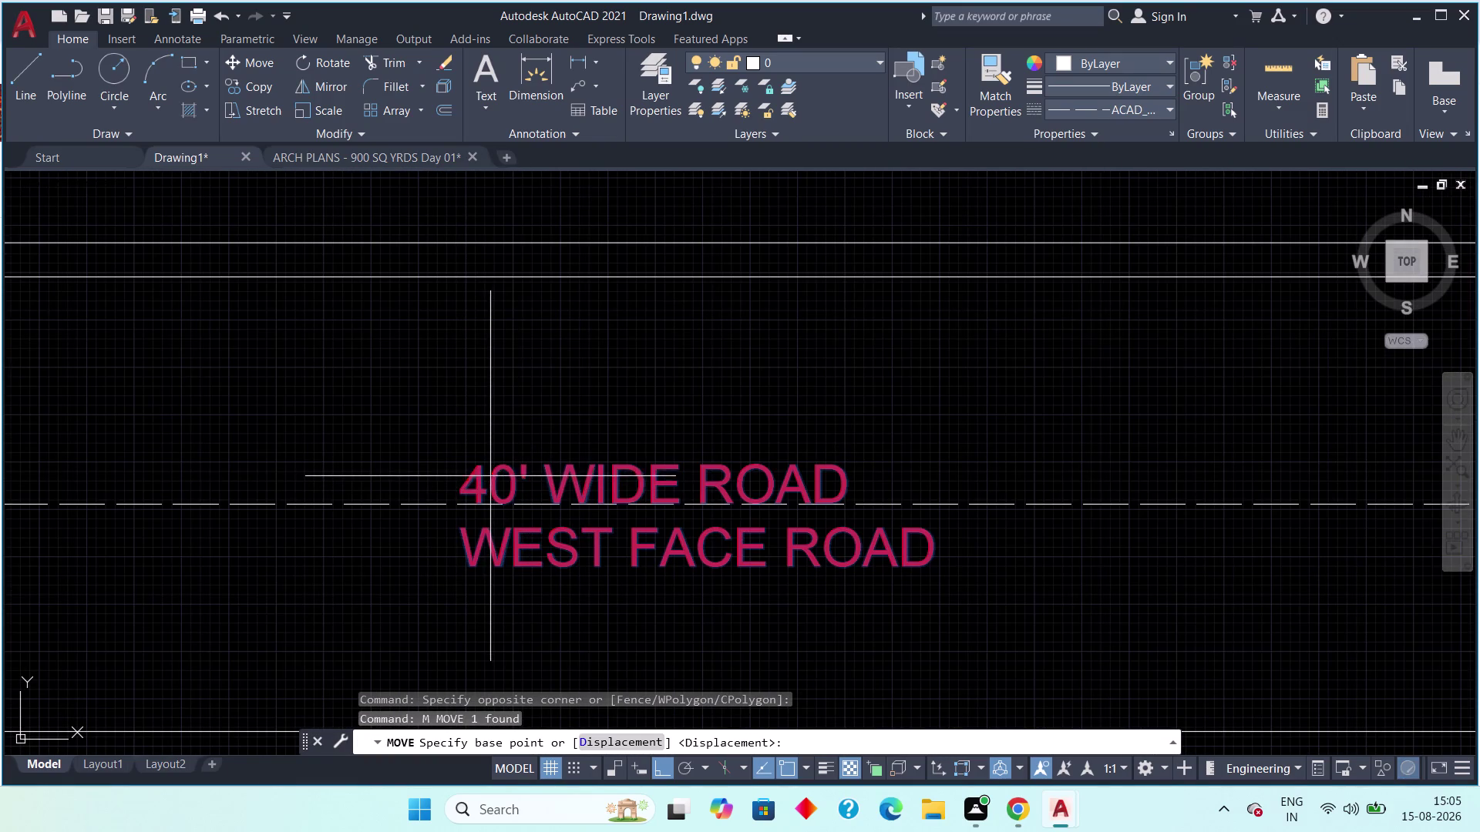
click(494, 465)
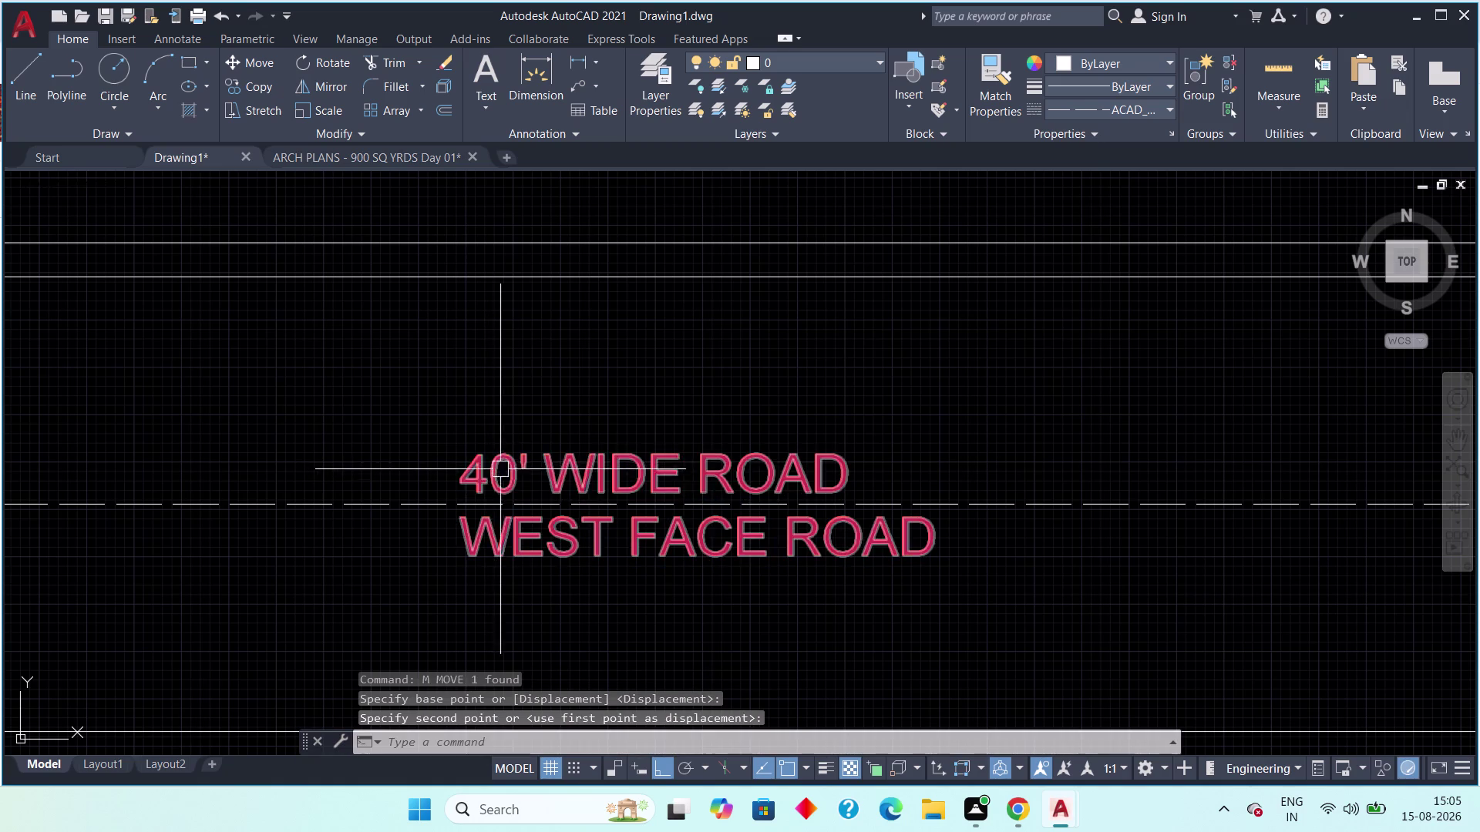
scroll(down, 3)
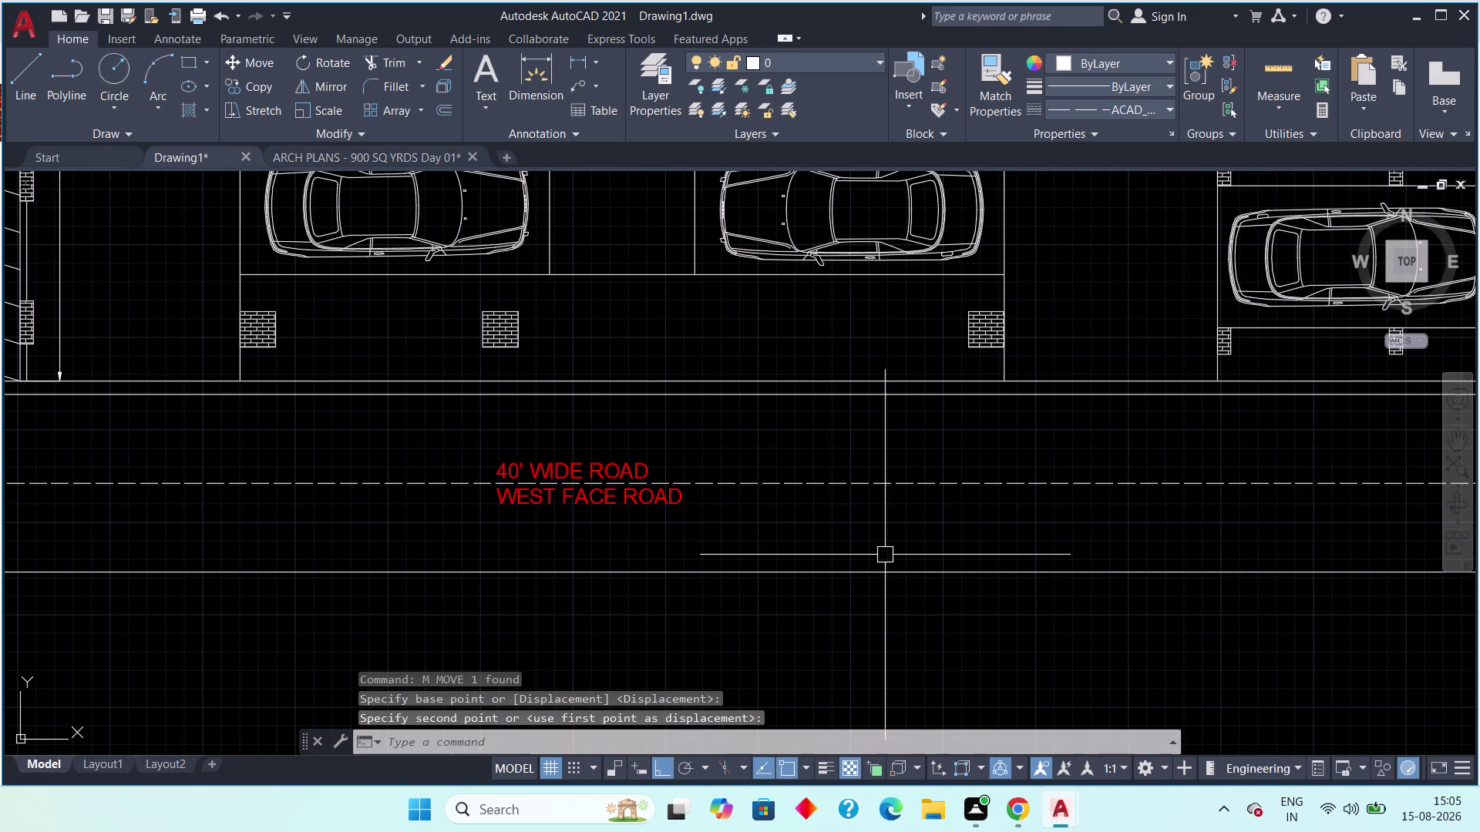
key(Escape)
key(Escape)
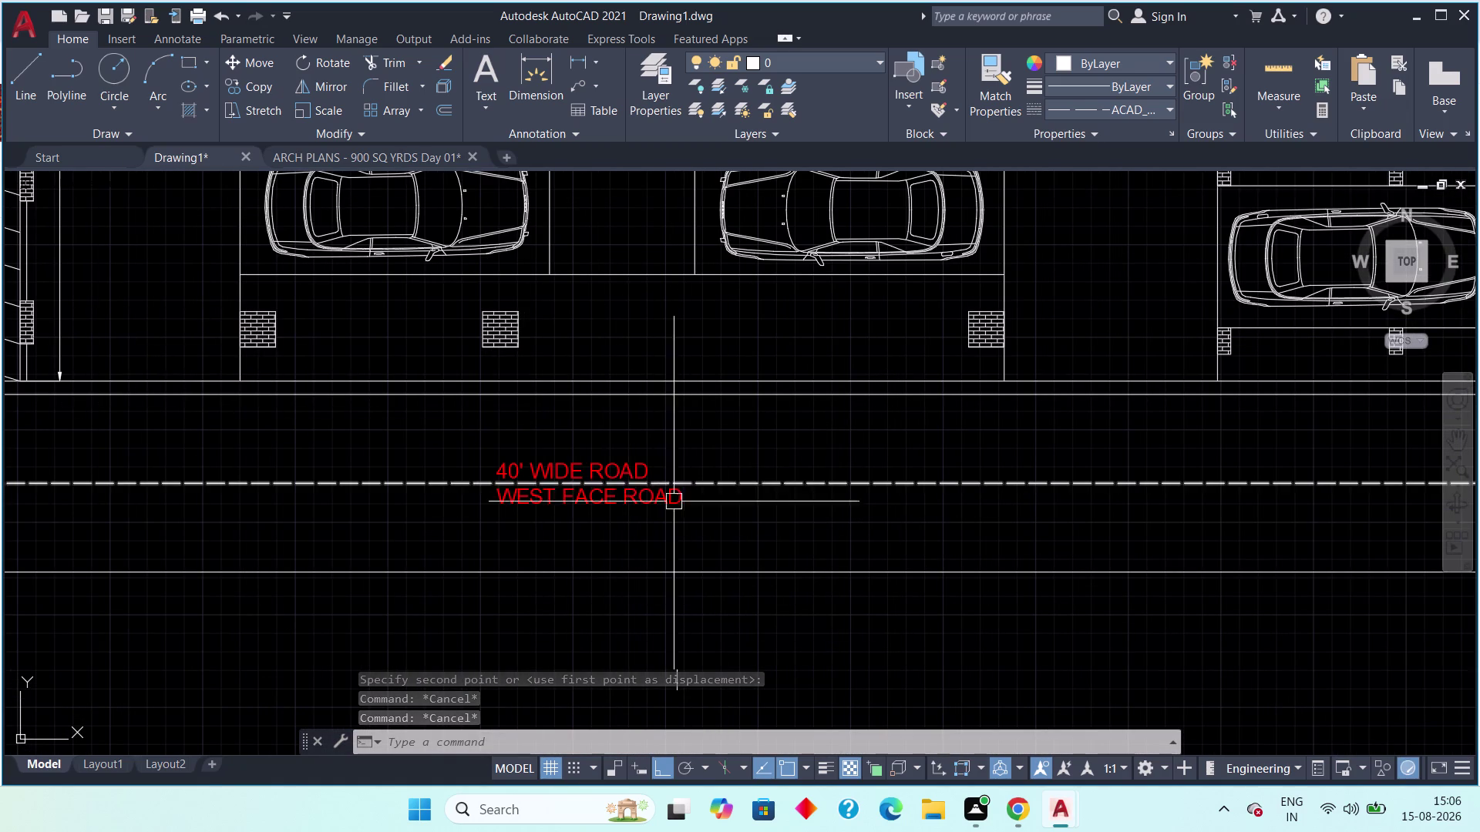
scroll(down, 3)
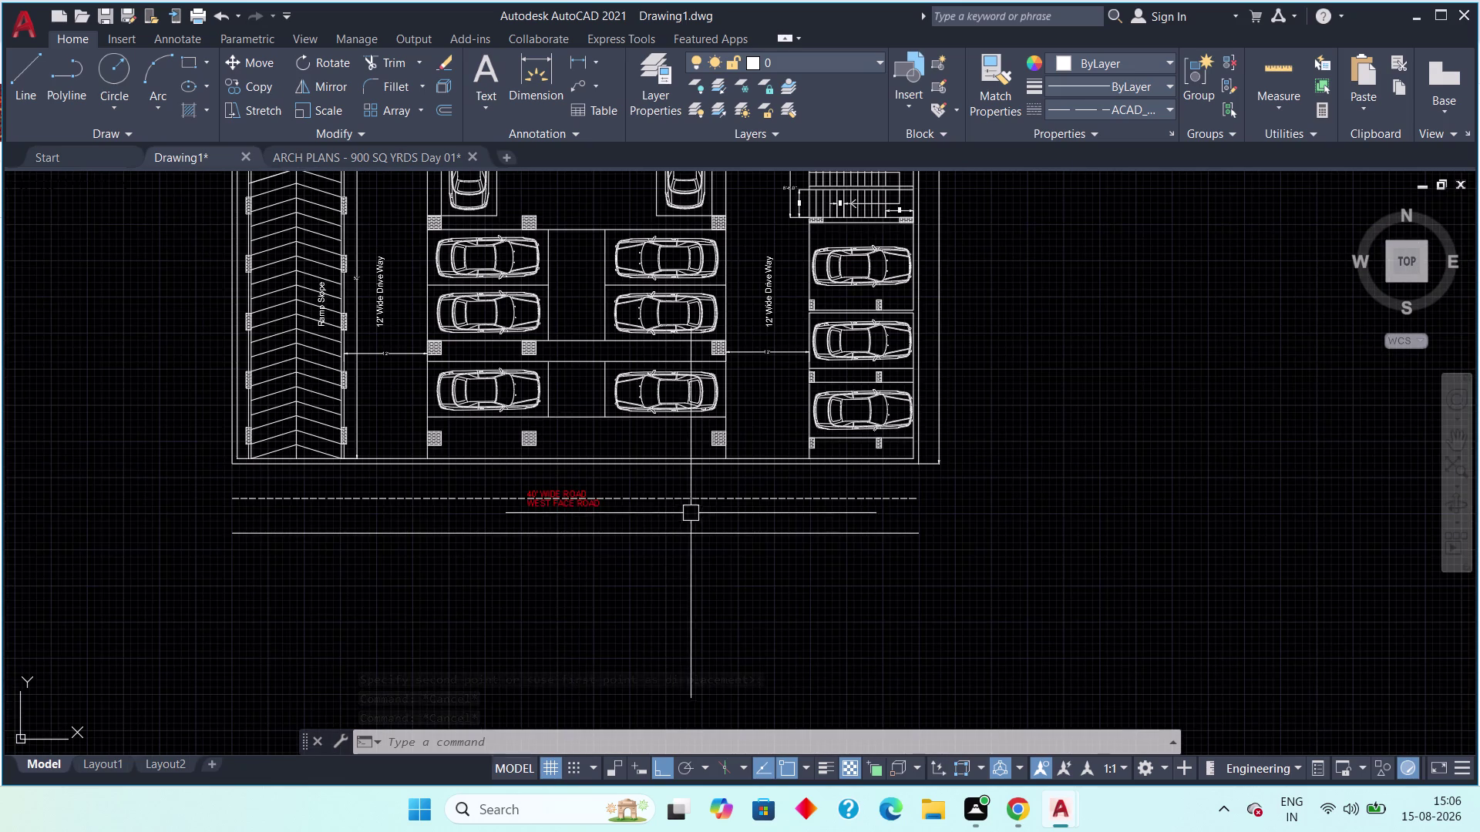
Pan and zoom across both cellar plans toward the ramp and lift area.
middle_drag(659, 506, 396, 560)
middle_drag(571, 502, 491, 658)
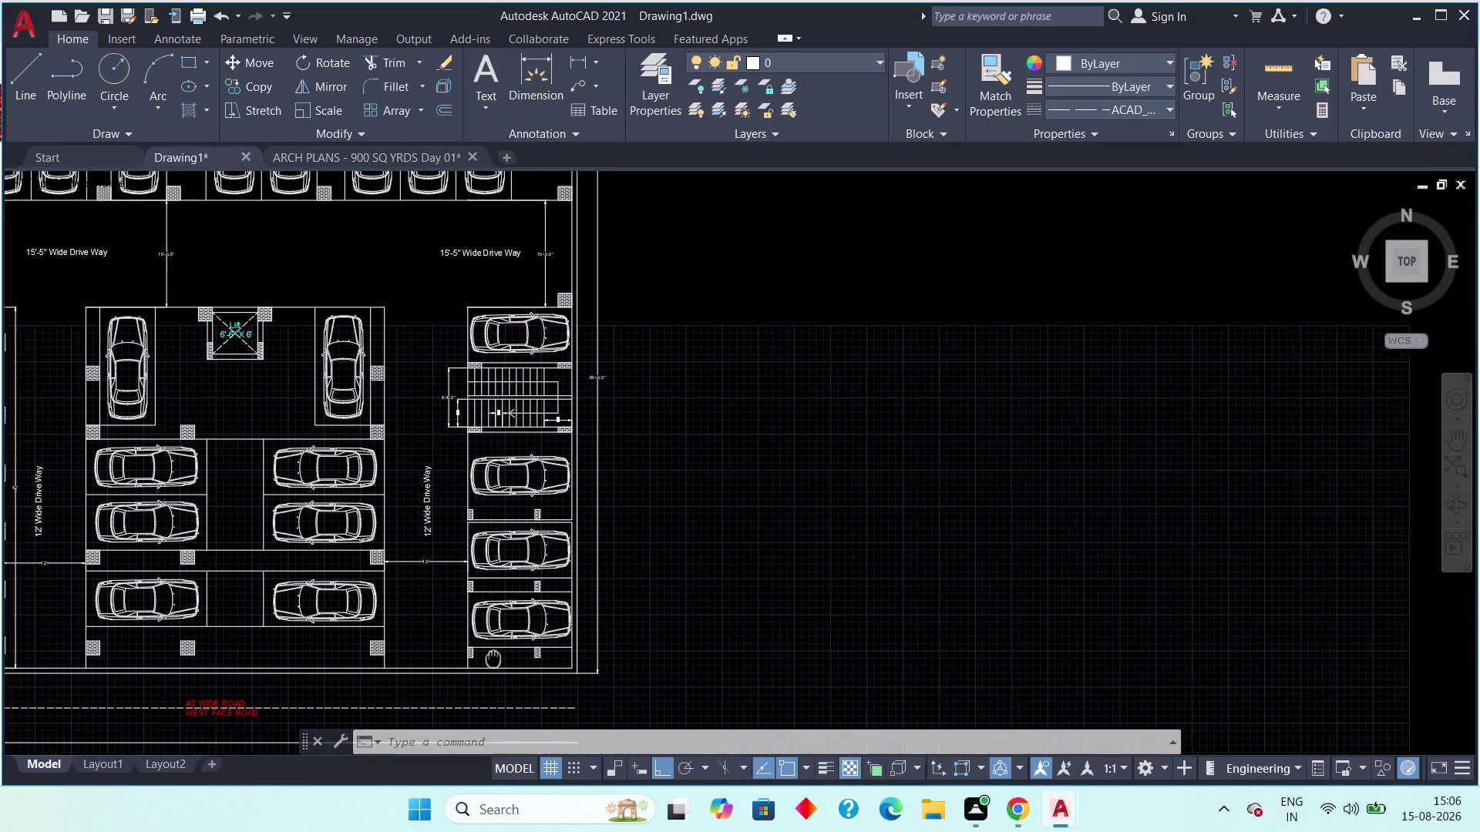
middle_drag(491, 657, 545, 662)
scroll(down, 3)
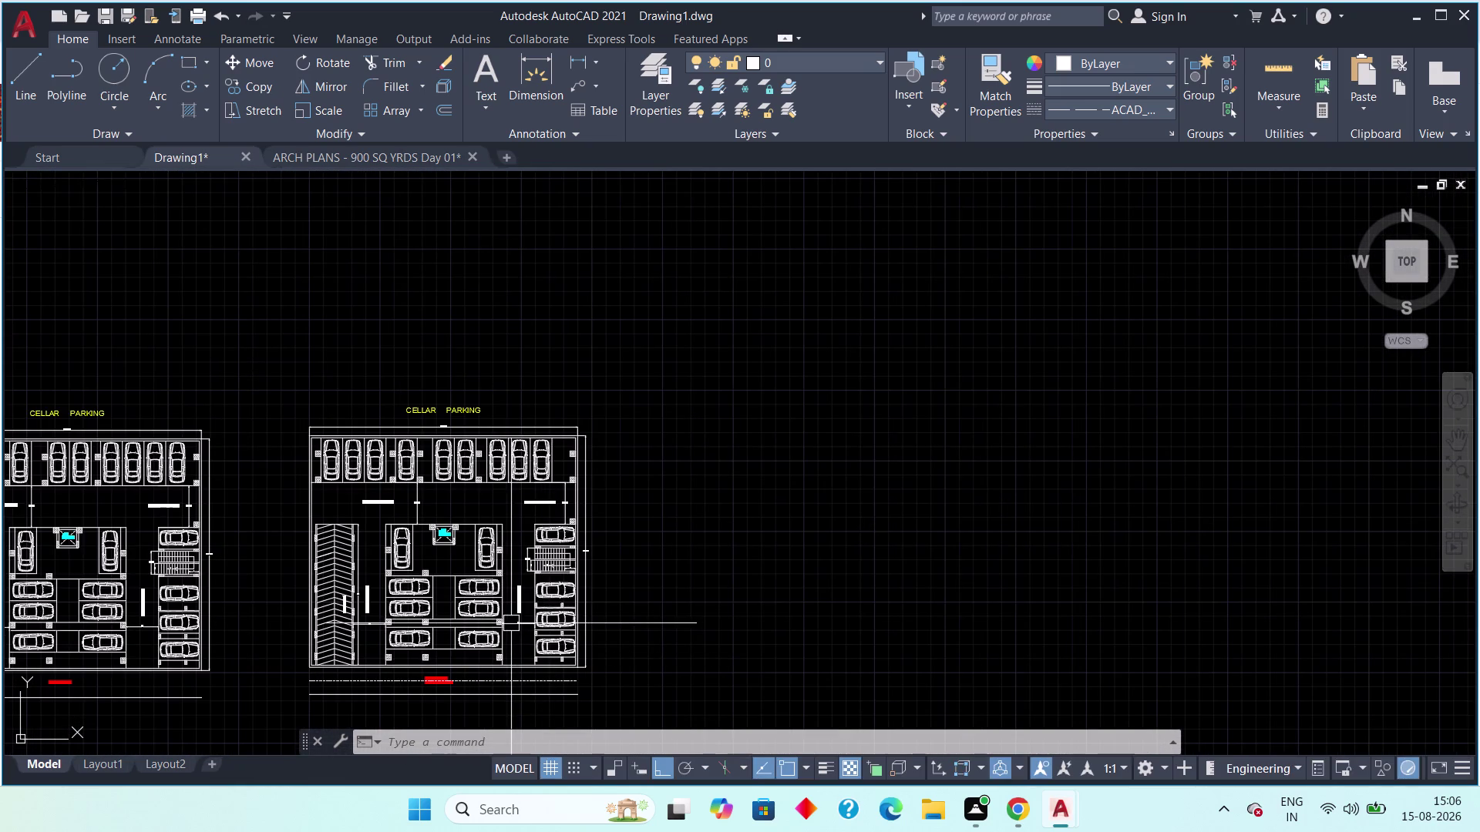
middle_drag(529, 561, 556, 564)
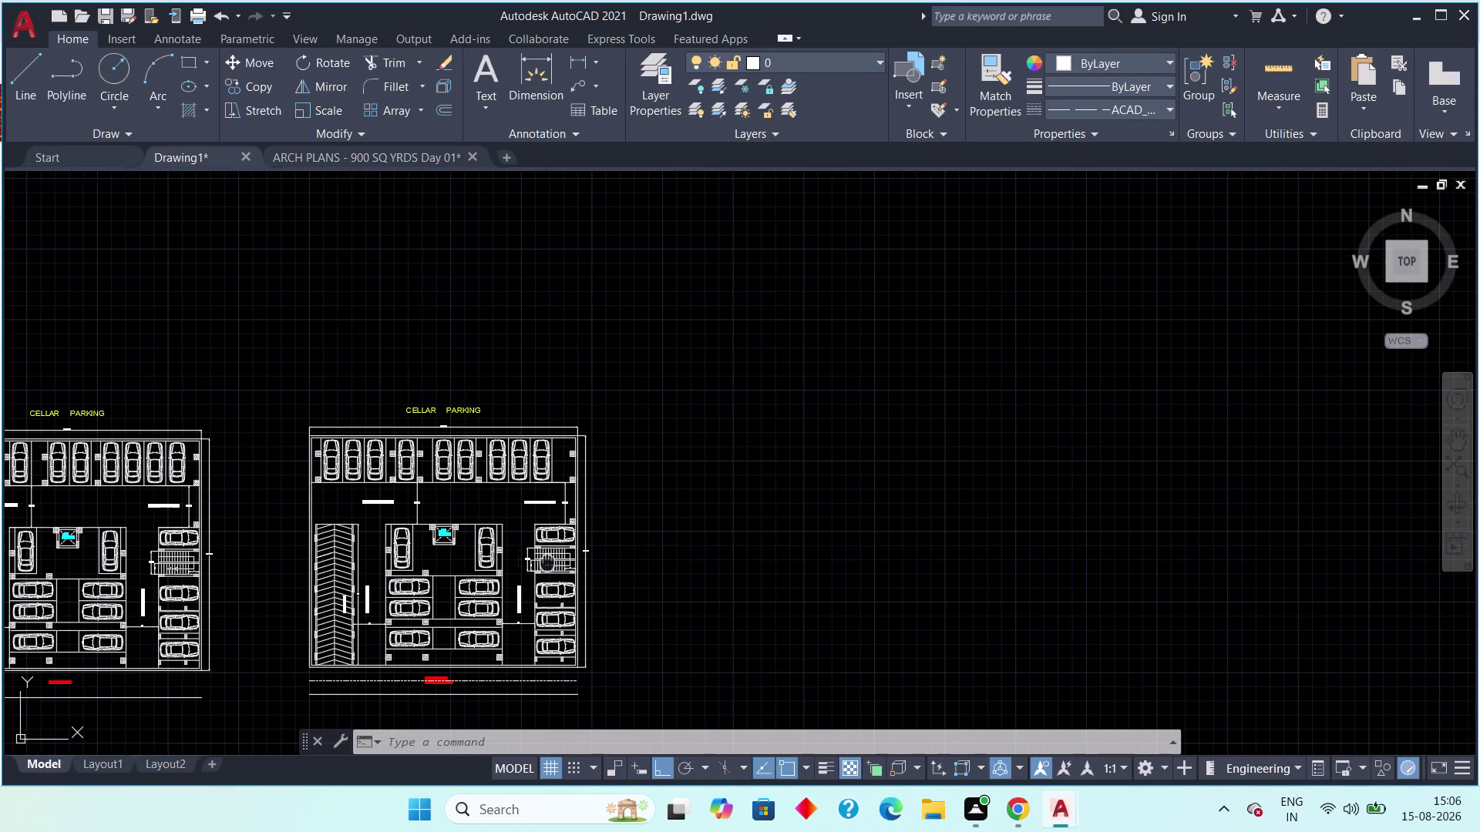
middle_drag(556, 564, 714, 534)
scroll(down, 3)
middle_drag(696, 563, 723, 555)
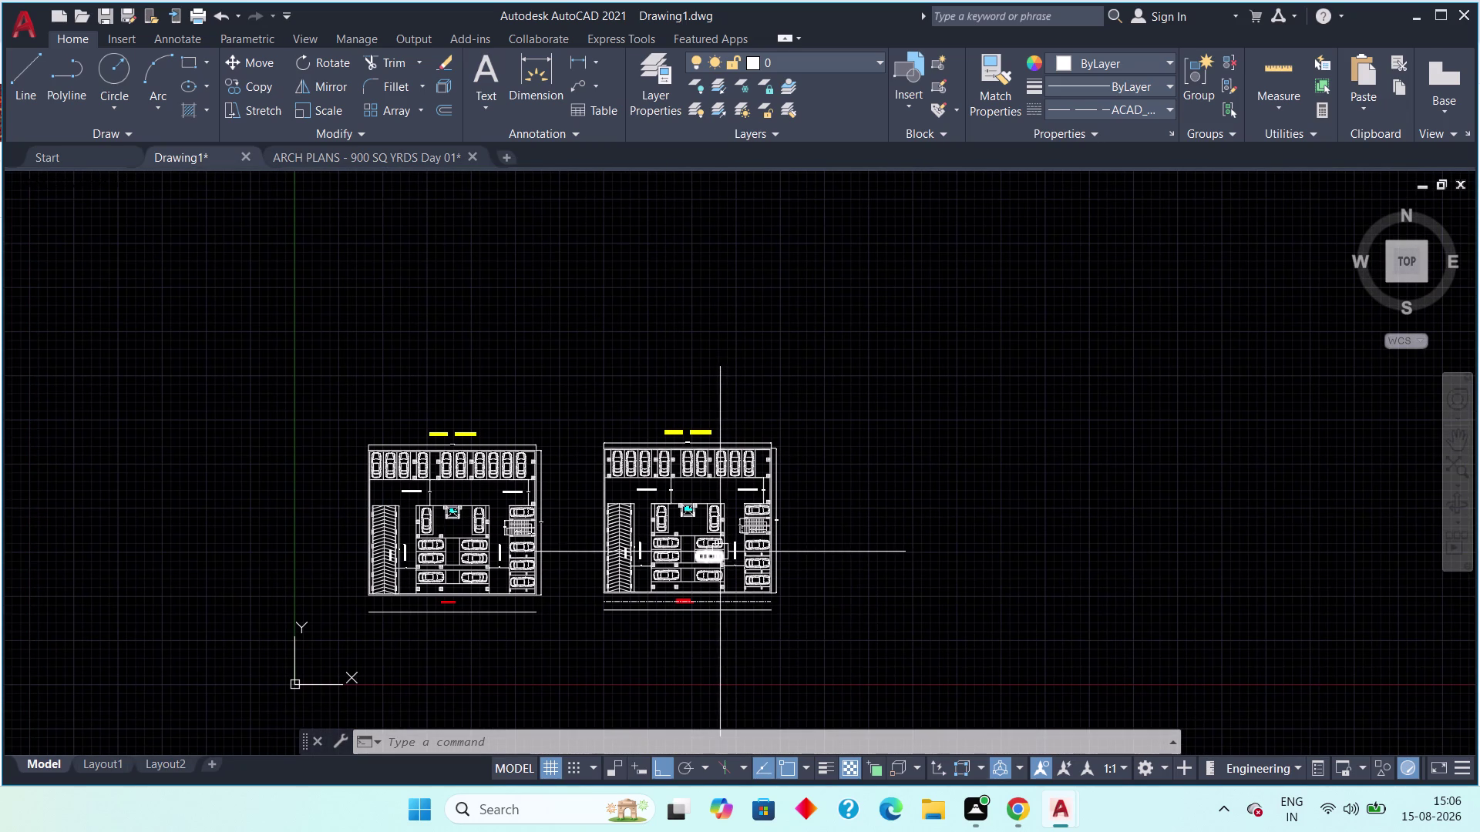
middle_drag(716, 549, 634, 551)
scroll(up, 3)
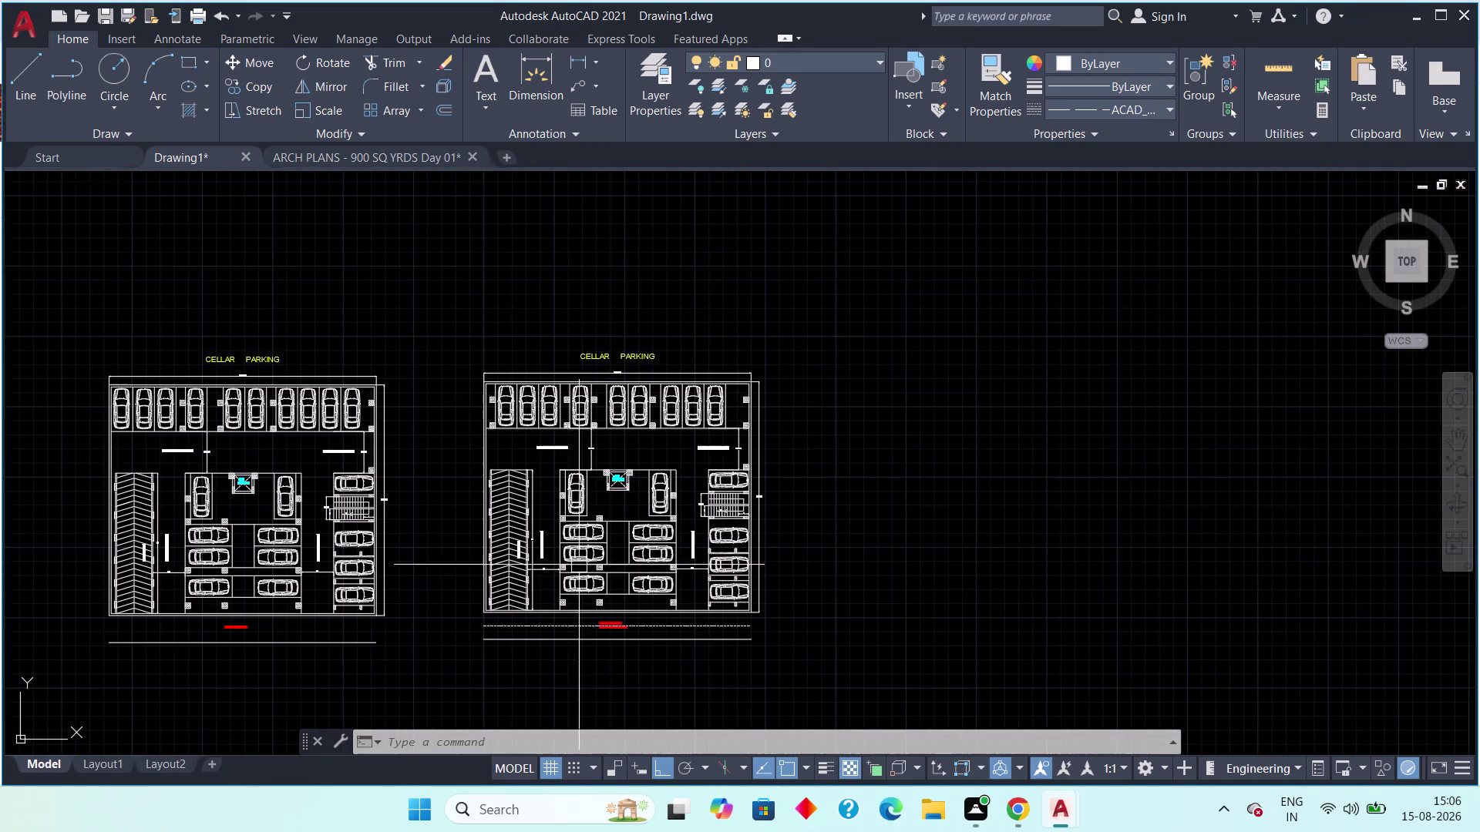
middle_drag(594, 573, 627, 532)
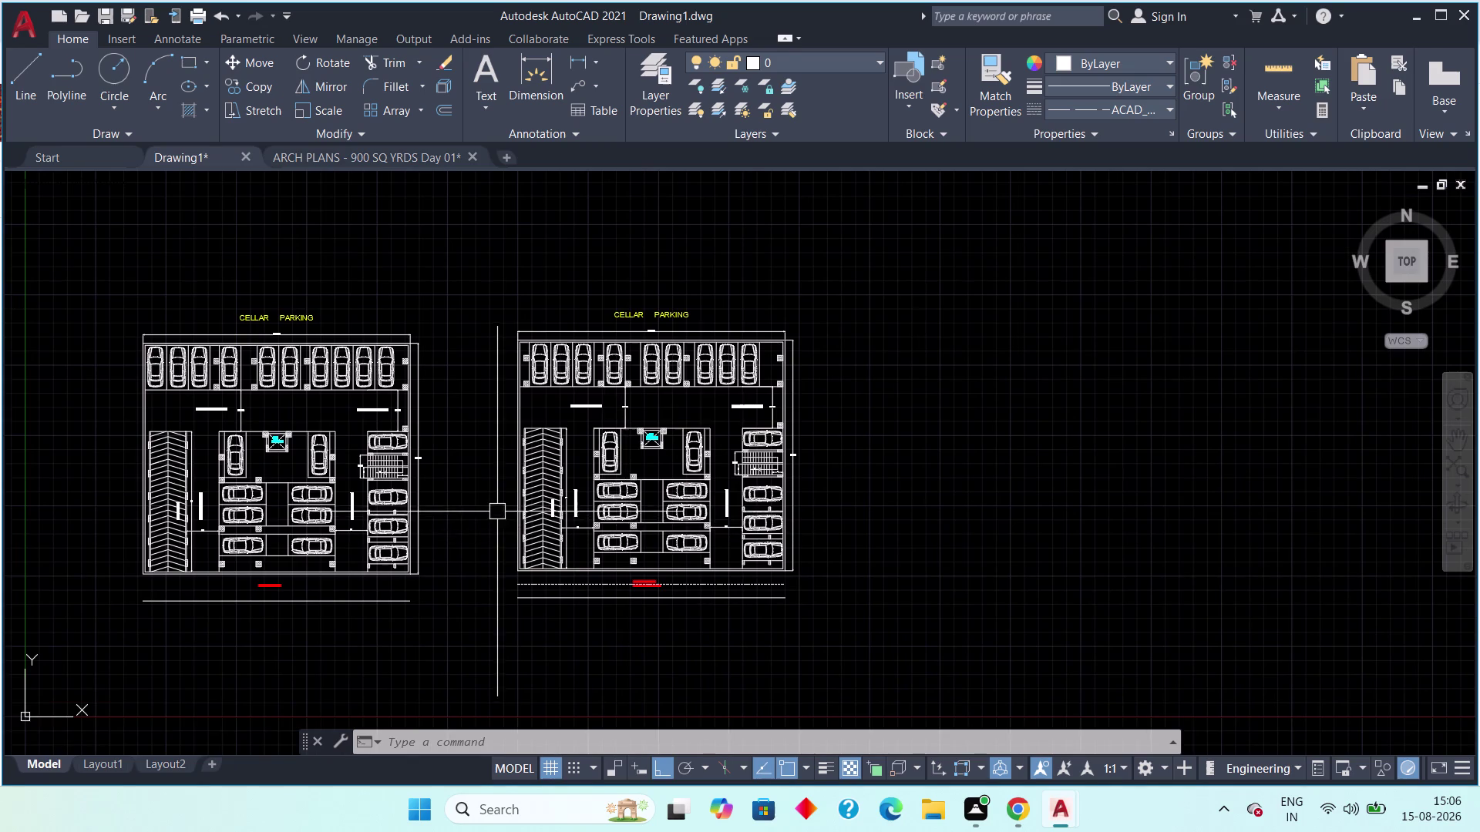
scroll(up, 3)
middle_drag(618, 506, 592, 552)
scroll(up, 3)
middle_drag(631, 533, 476, 538)
scroll(down, 3)
middle_drag(736, 569, 689, 552)
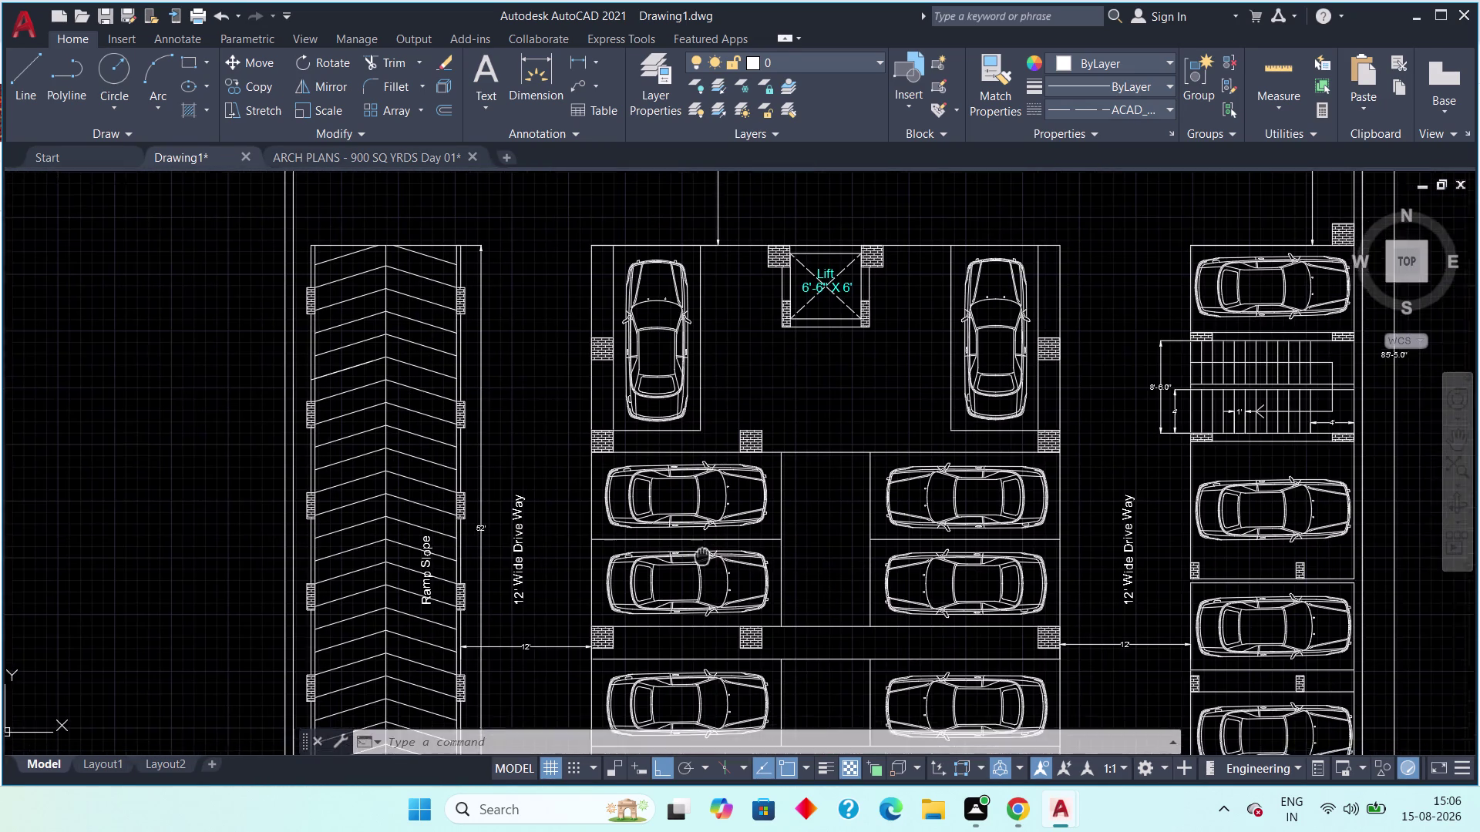
Zoom in on the 12' and 15'-5" Wide Drive Way labels and upper parking bays.
middle_drag(688, 552, 478, 525)
scroll(up, 3)
middle_drag(566, 551, 923, 634)
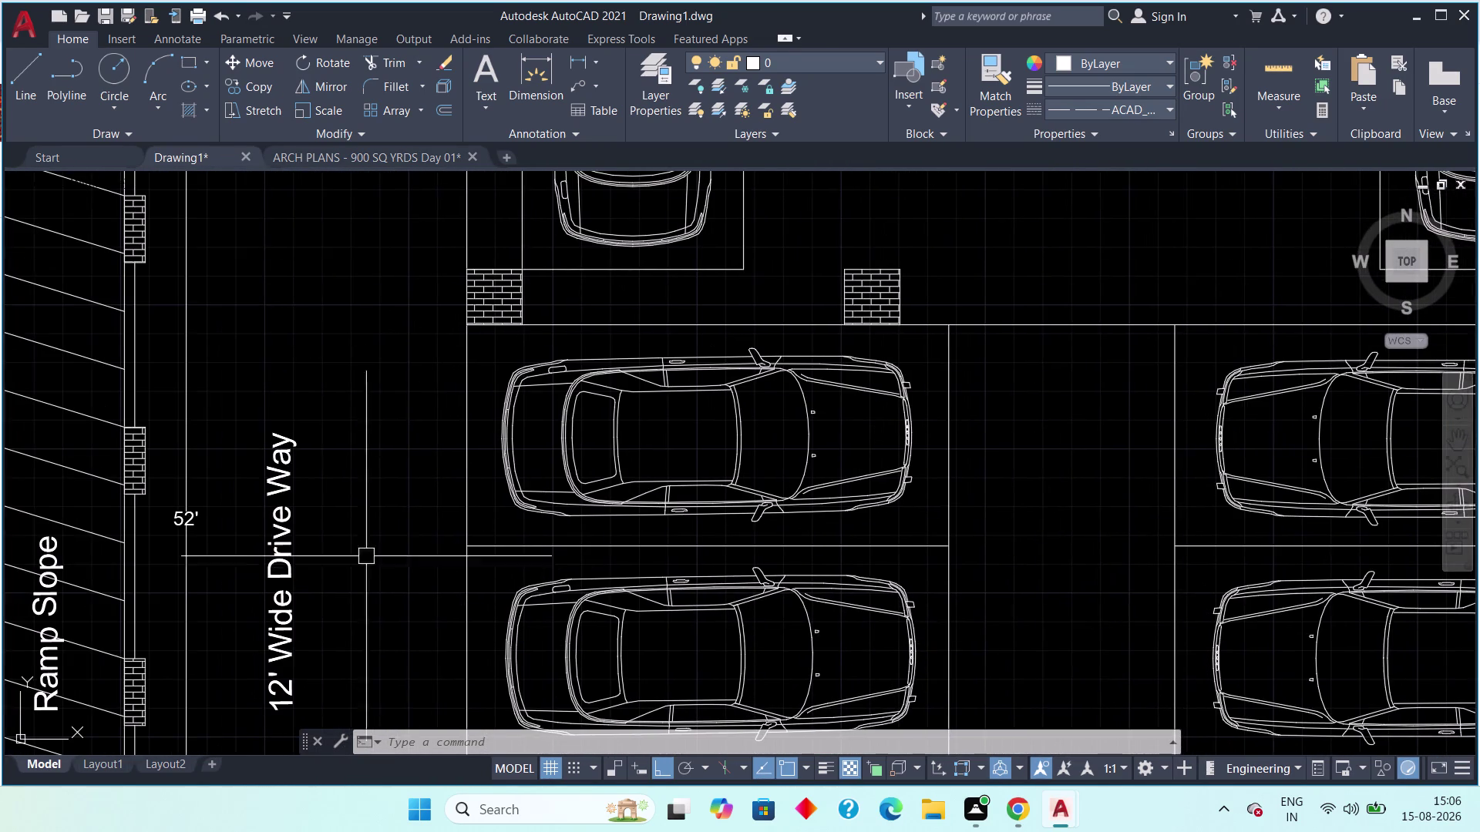
middle_drag(281, 539, 608, 615)
scroll(down, 3)
scroll(down, 3)
middle_drag(633, 576, 531, 564)
scroll(up, 3)
middle_drag(521, 536, 417, 558)
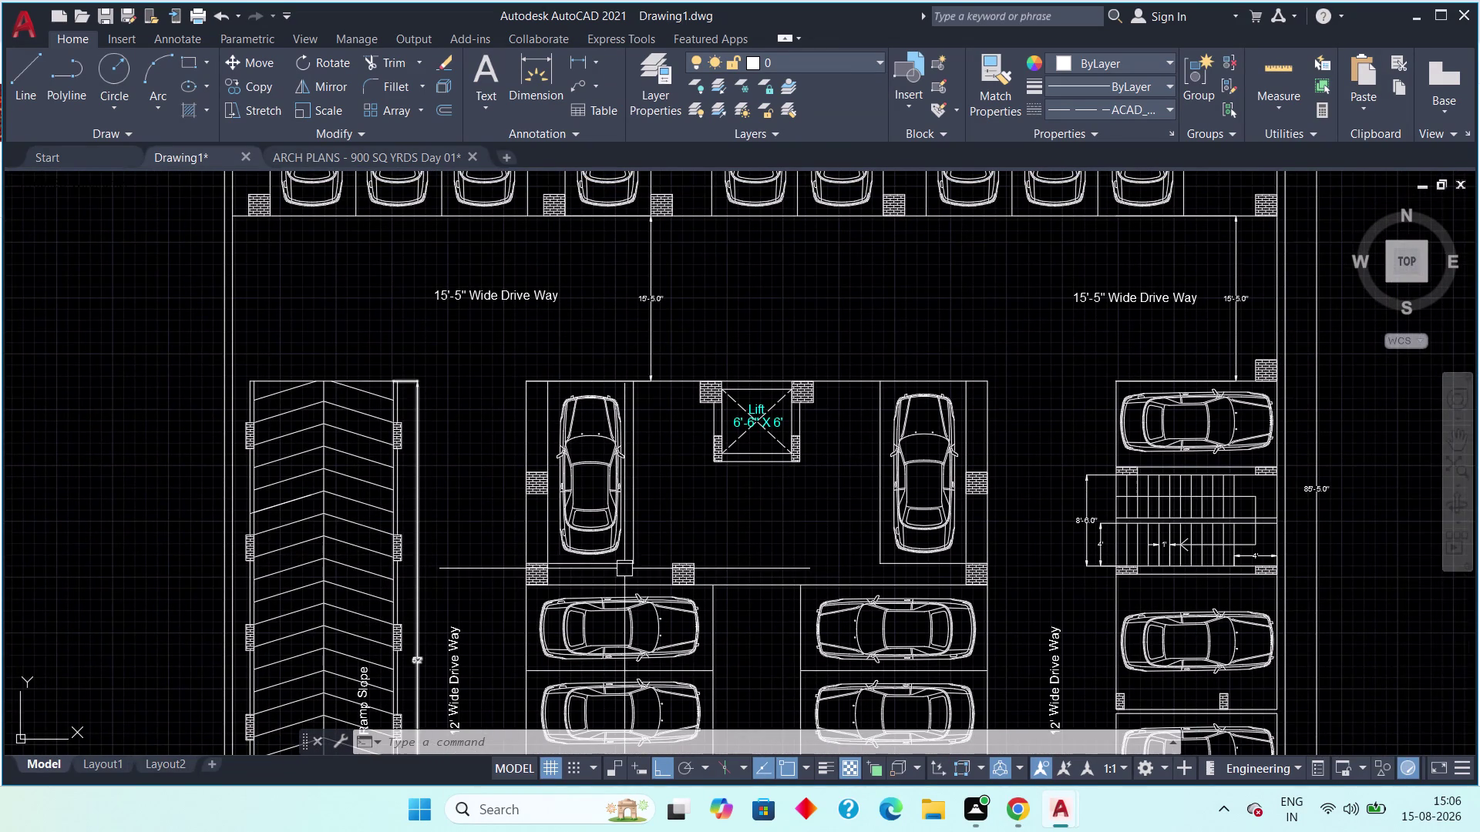
middle_drag(624, 569, 487, 574)
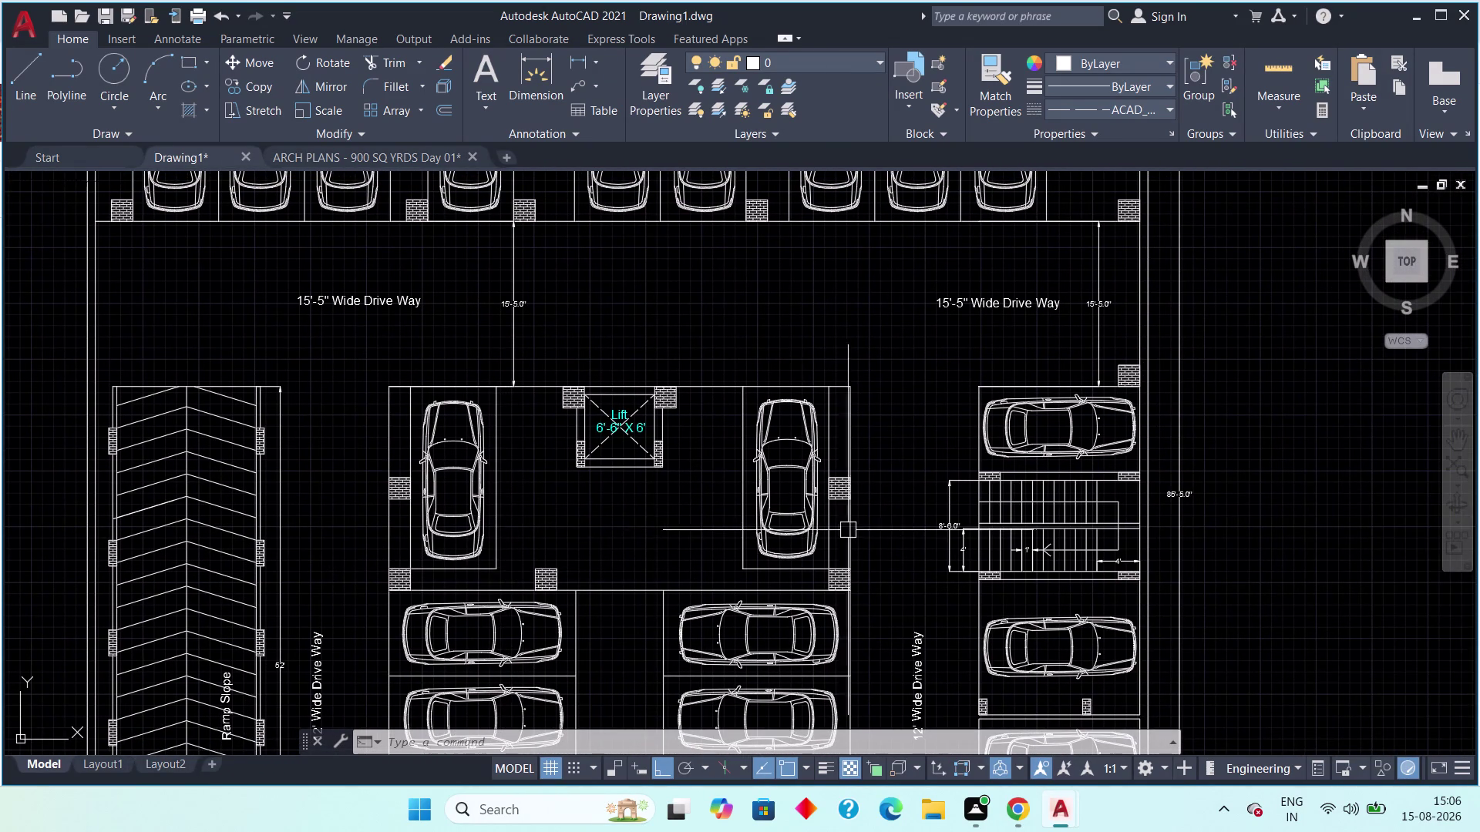
middle_drag(792, 527, 477, 486)
scroll(down, 3)
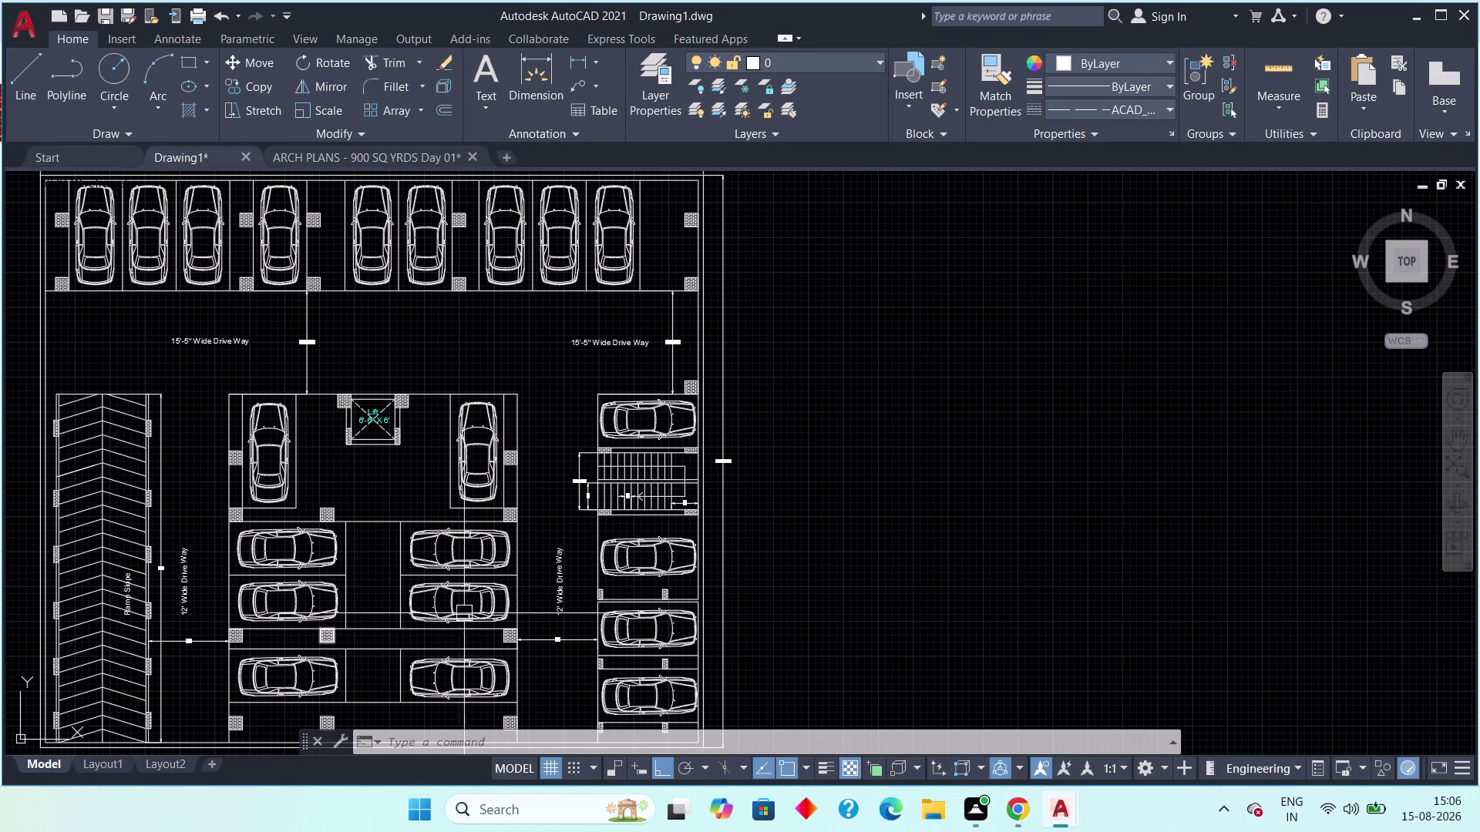
Inspect the second plan's title, top row of parking bays and a column dimension.
middle_drag(566, 640, 587, 501)
scroll(down, 3)
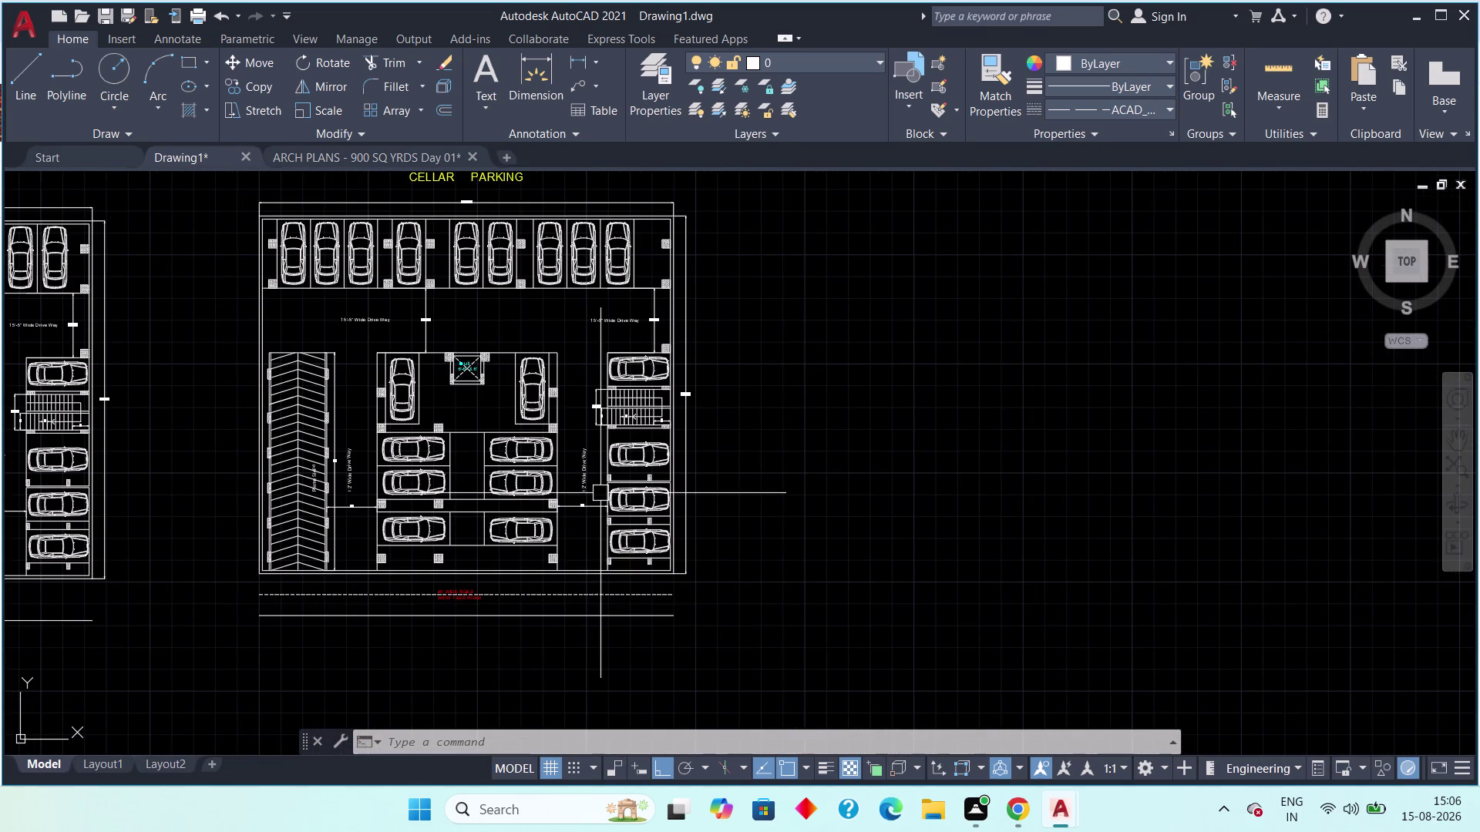
scroll(up, 3)
scroll(down, 3)
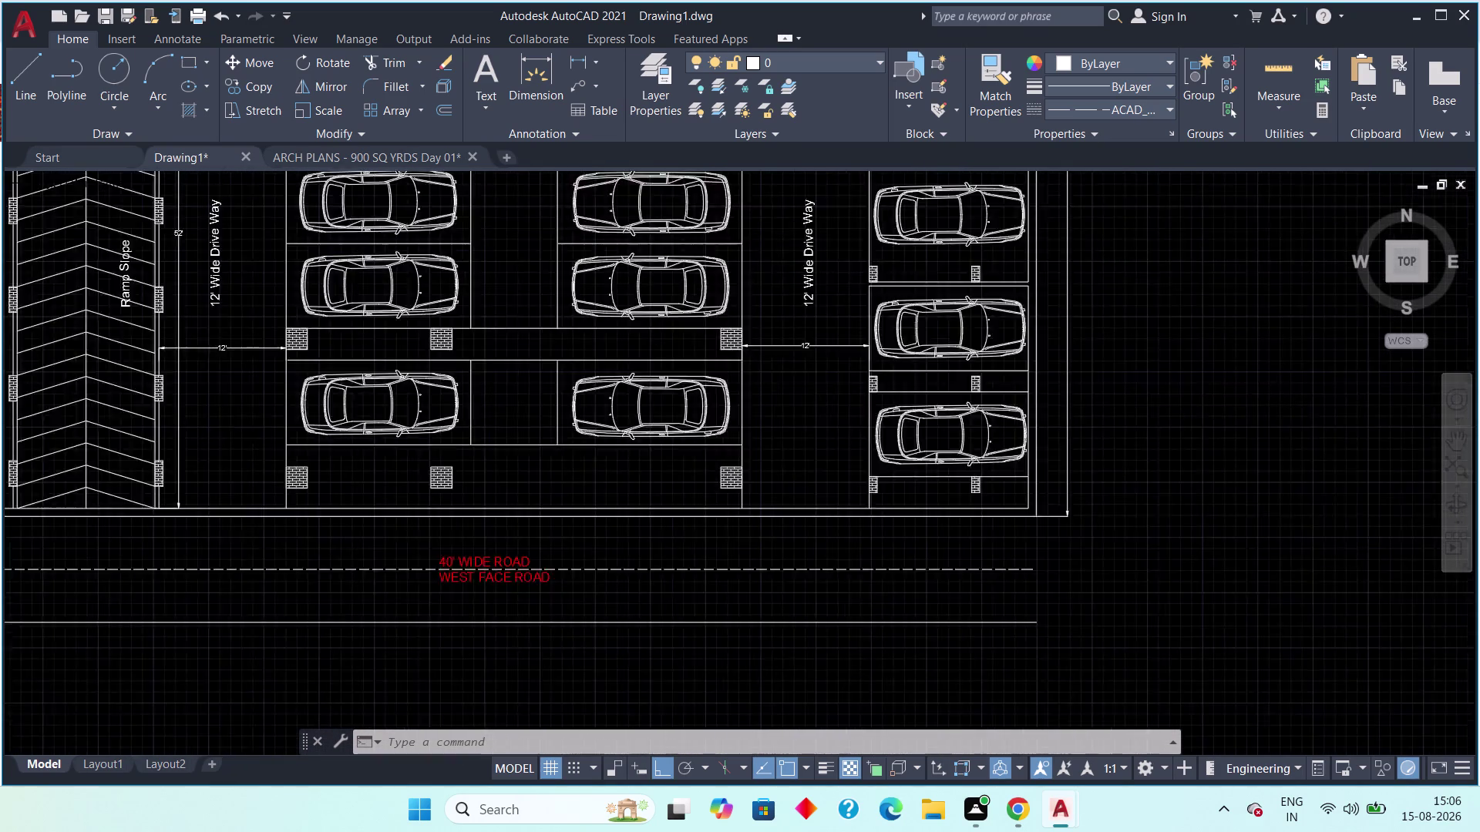
middle_drag(574, 215, 533, 514)
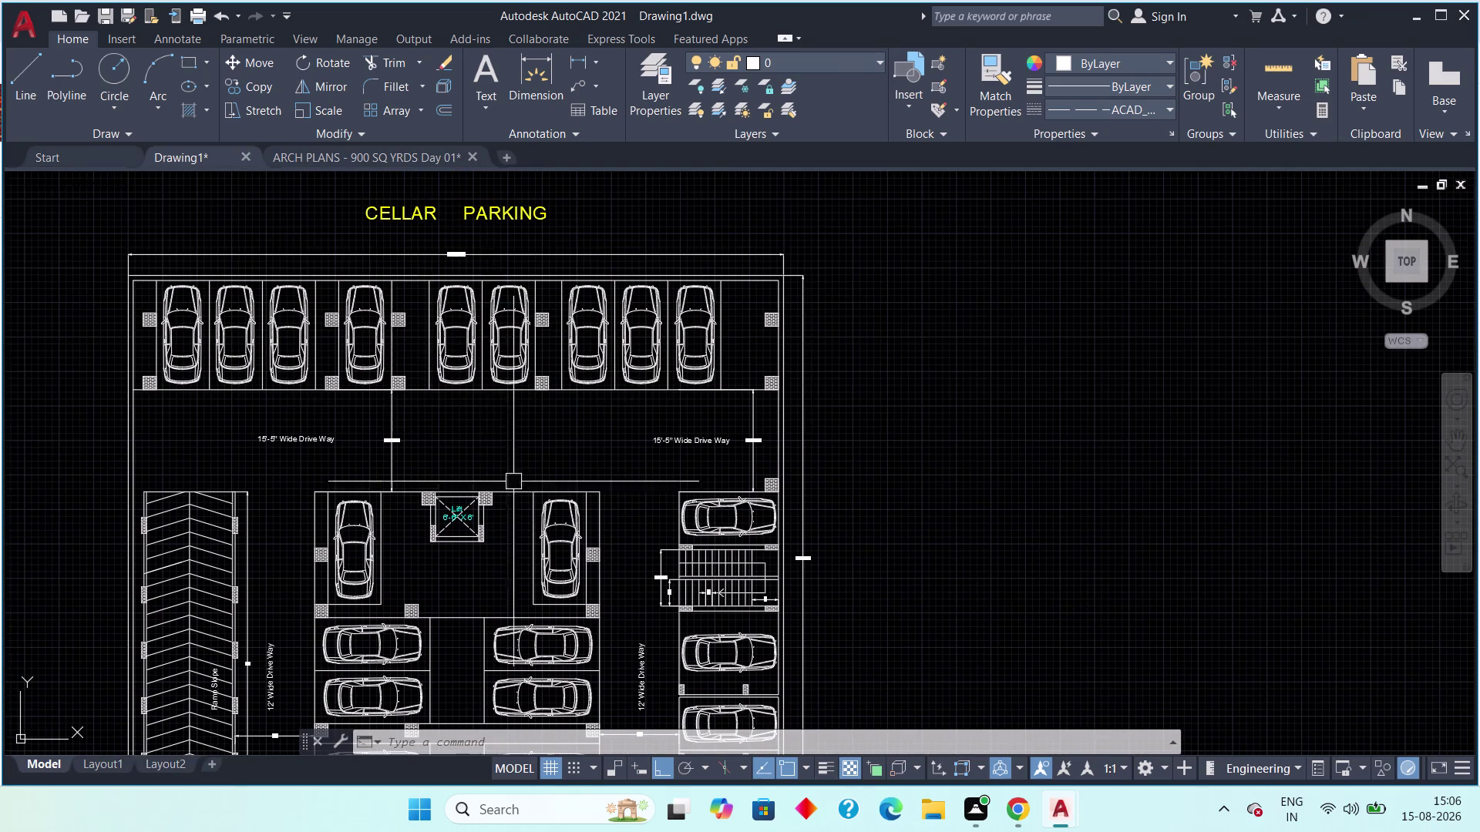
scroll(down, 3)
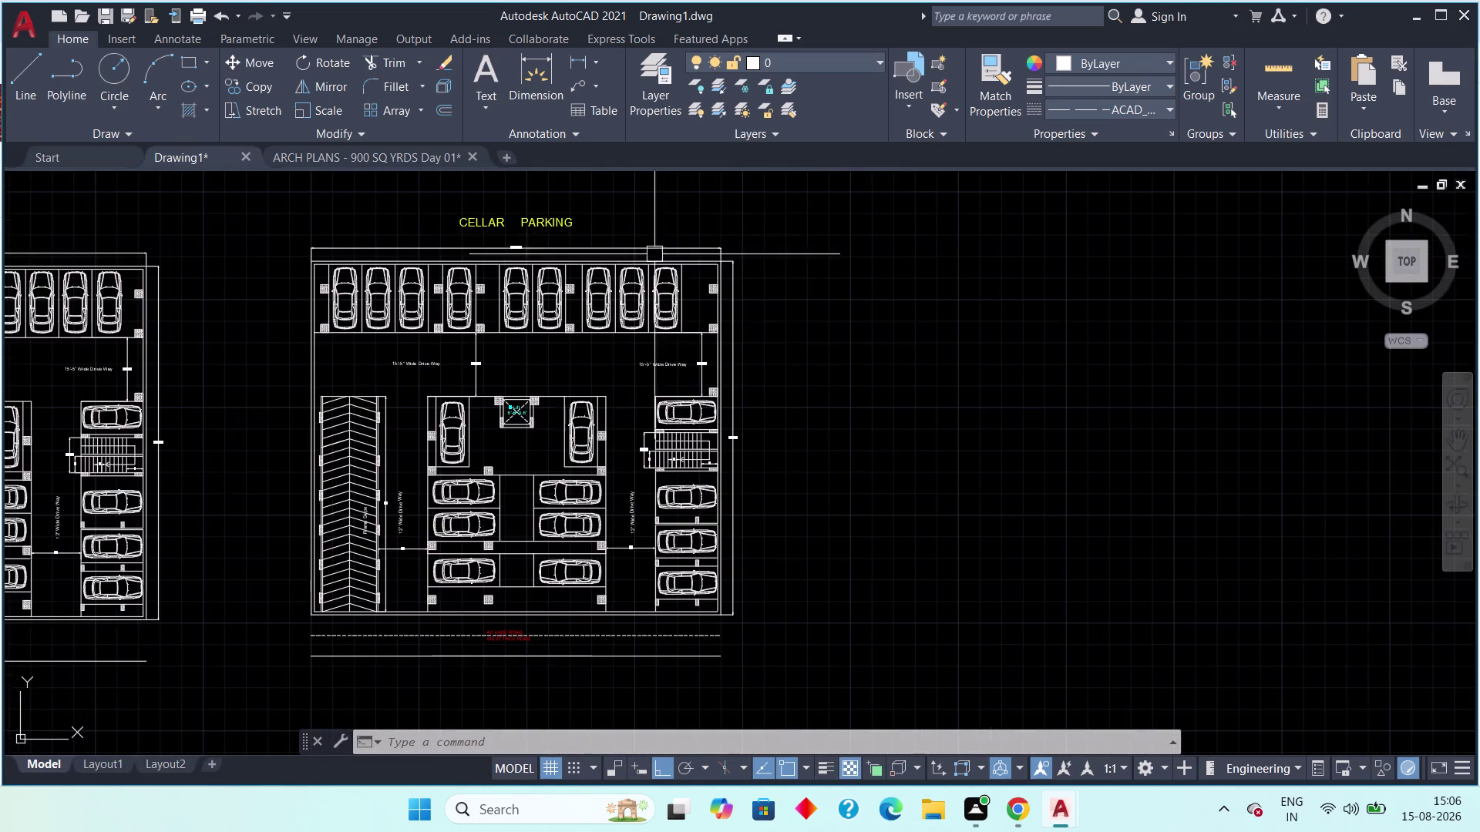
scroll(up, 3)
middle_drag(711, 361, 618, 396)
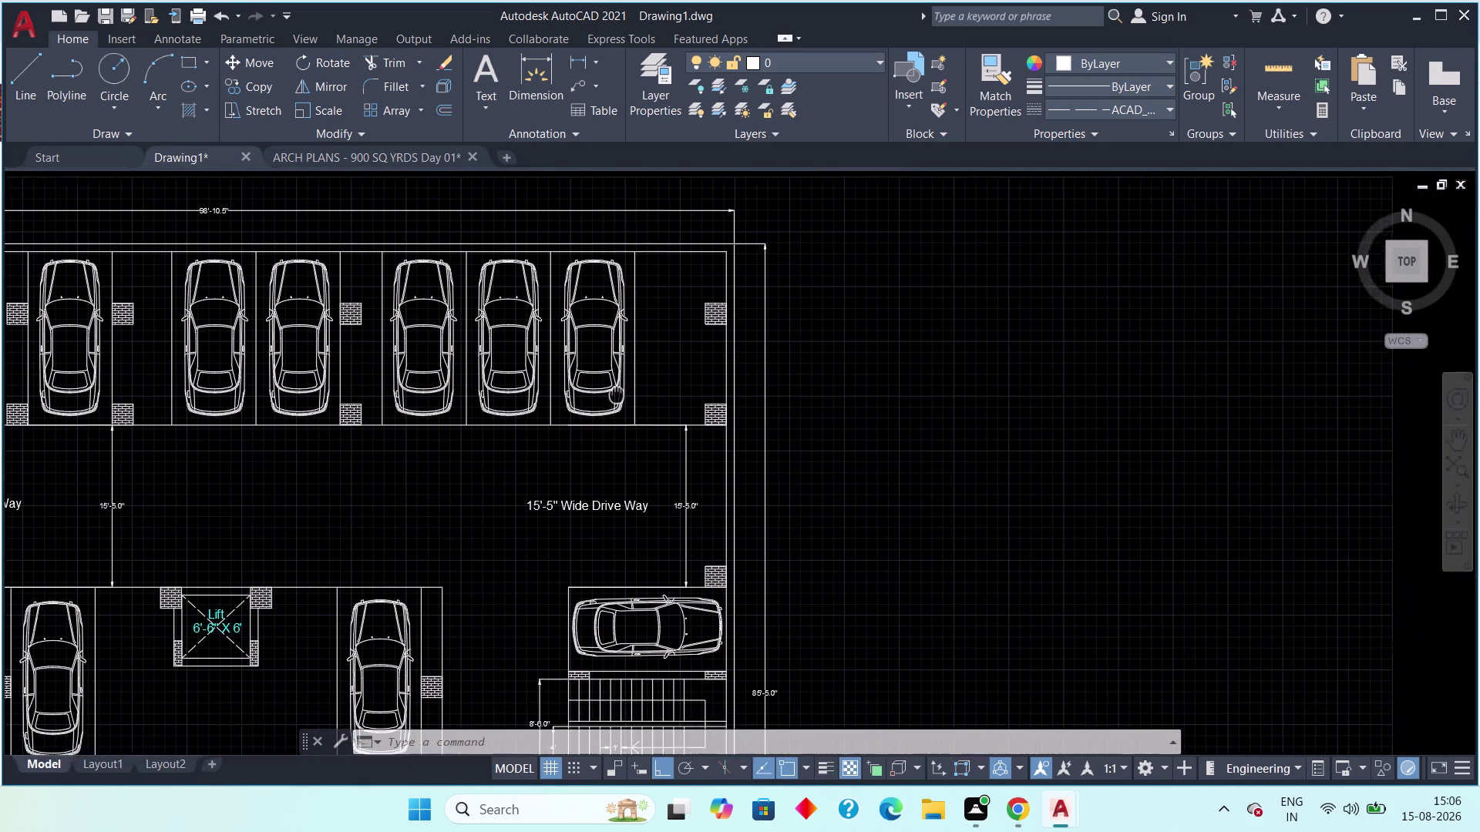
middle_drag(618, 395, 598, 388)
scroll(up, 3)
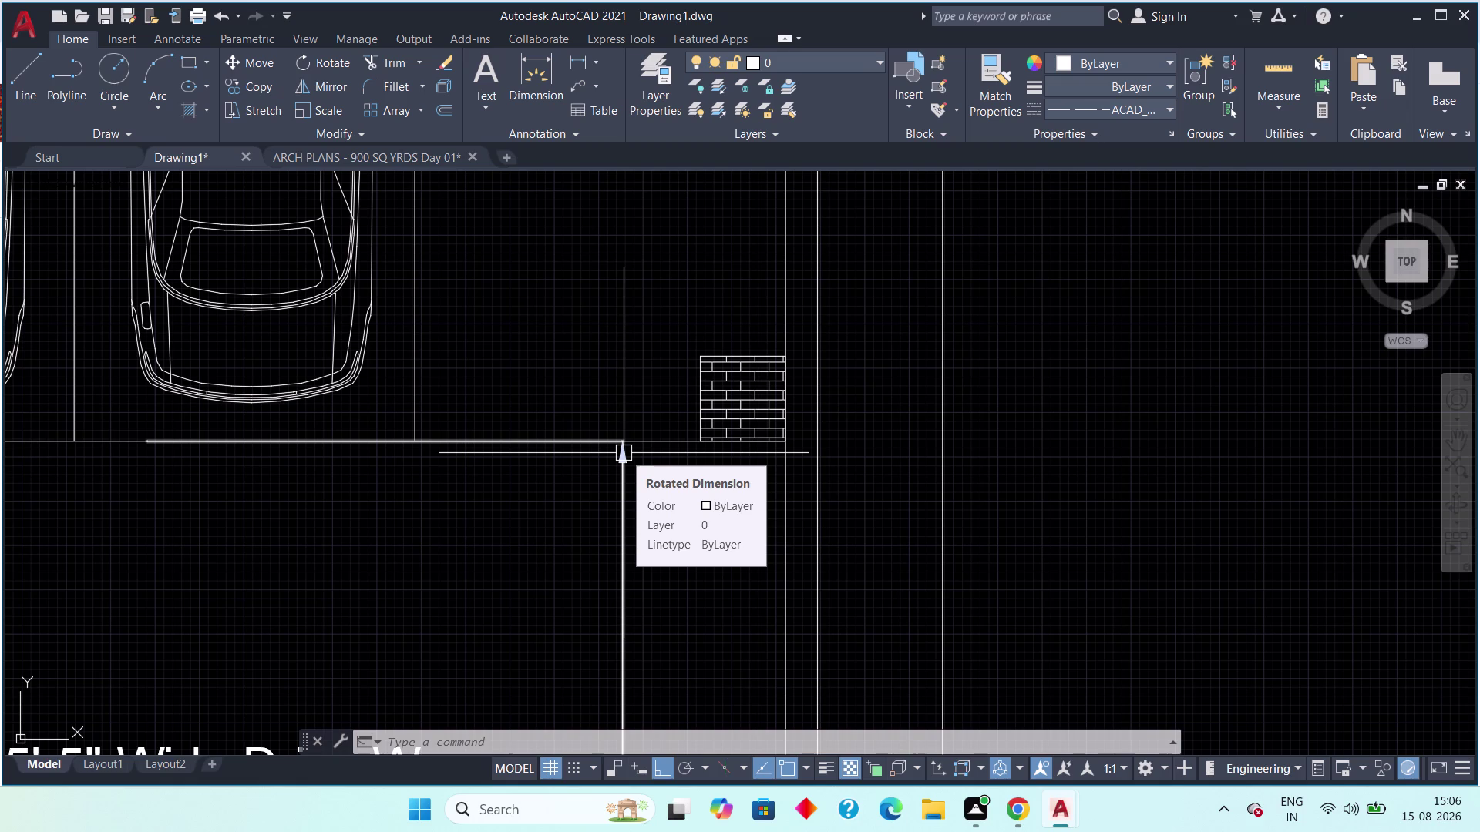
scroll(down, 3)
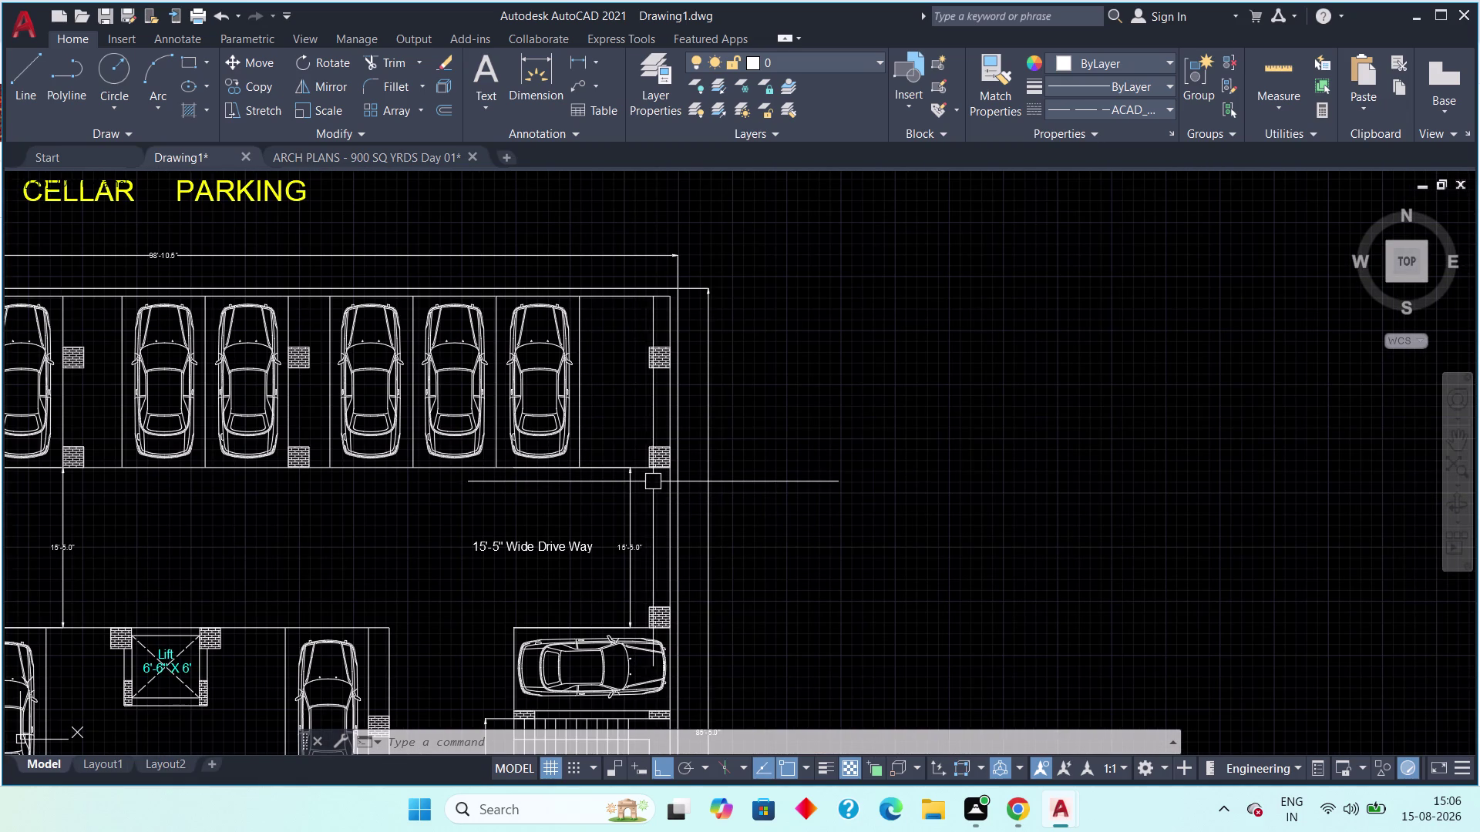
scroll(down, 3)
scroll(down, 3)
Frame both cellar plans side by side with their titles and road labels.
middle_drag(698, 448, 719, 415)
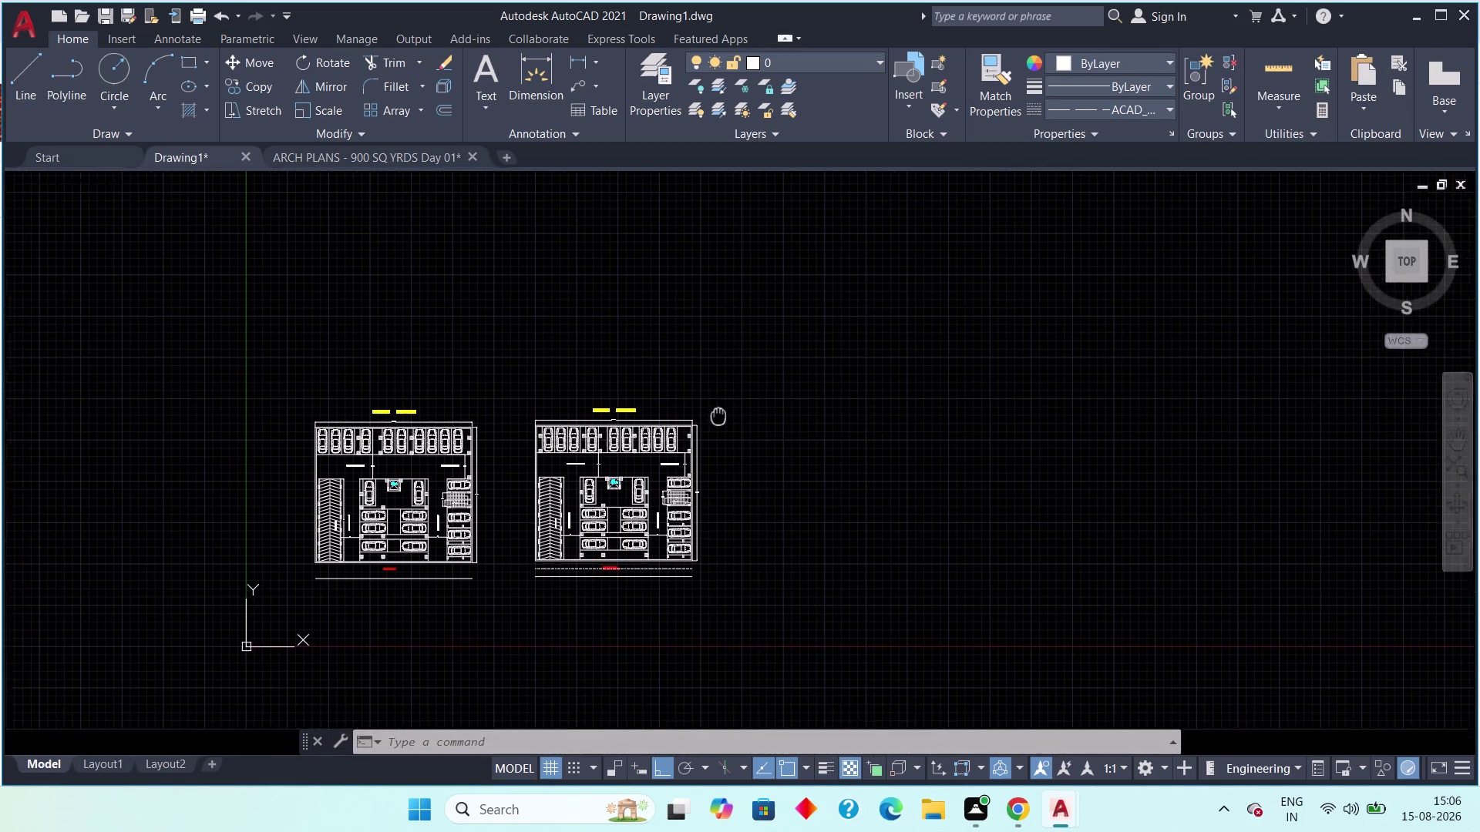
middle_drag(719, 415, 758, 374)
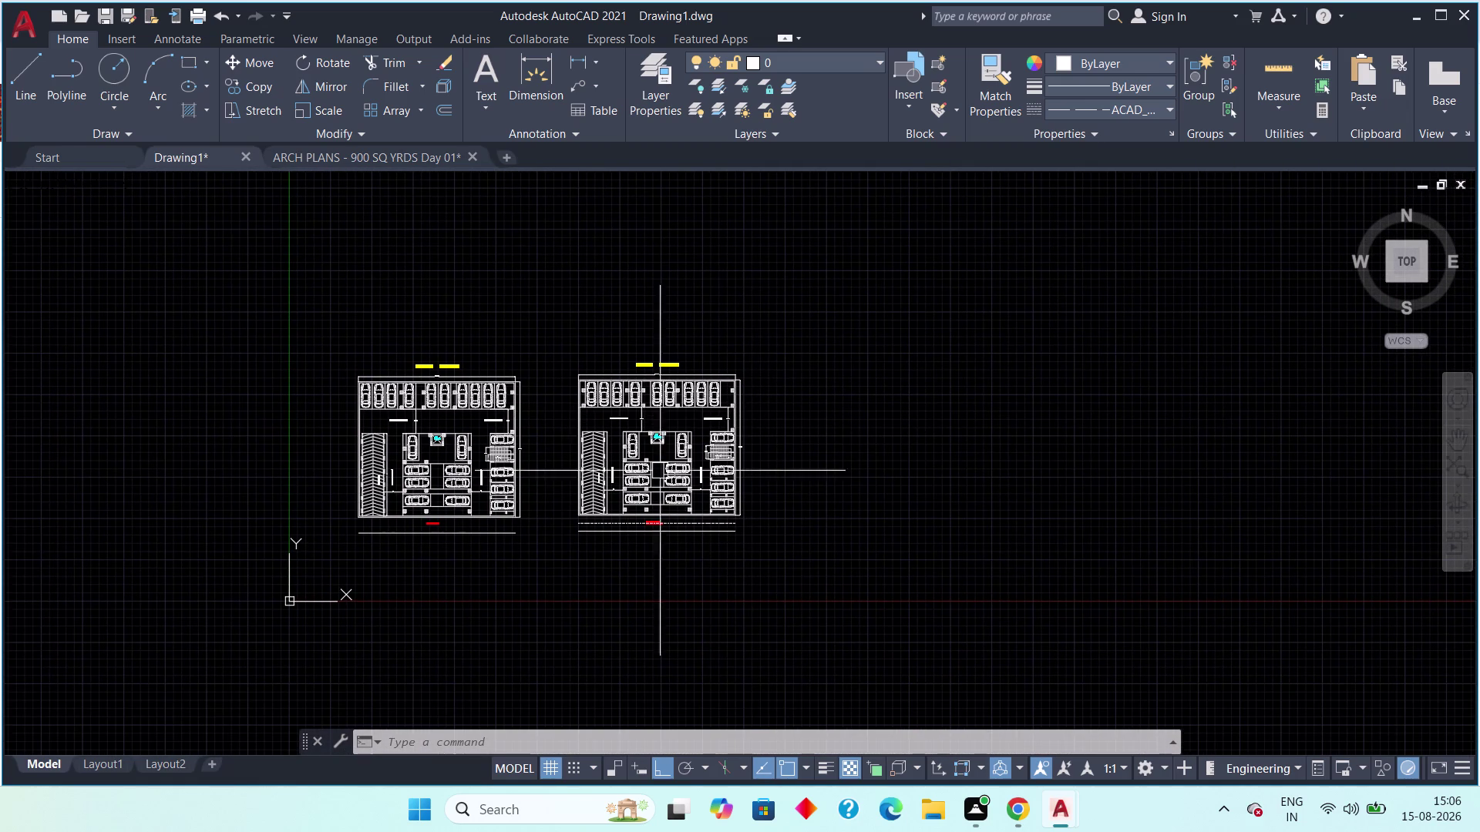
scroll(up, 3)
middle_drag(495, 515, 573, 514)
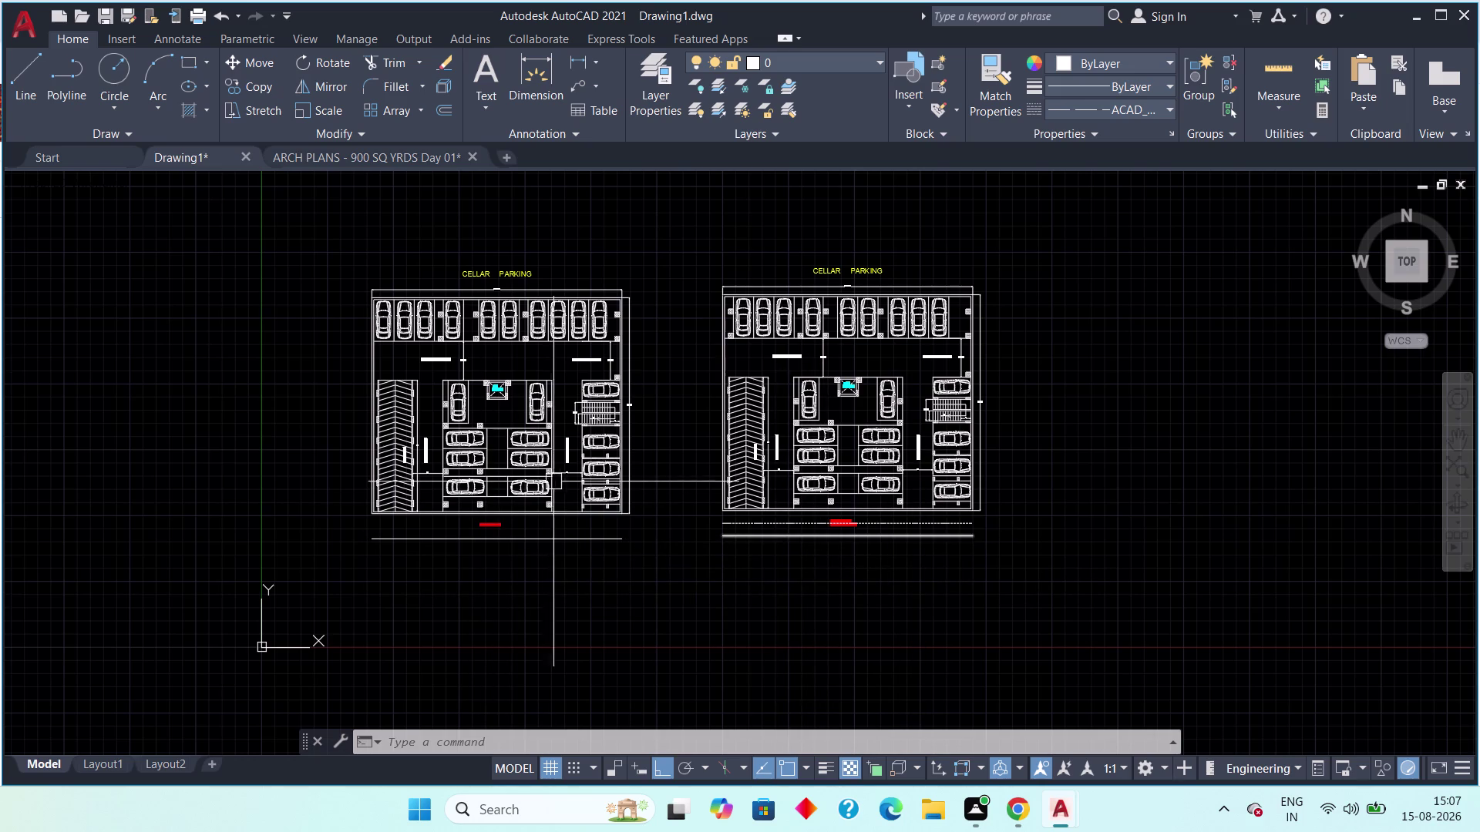
scroll(up, 3)
middle_drag(553, 466, 231, 523)
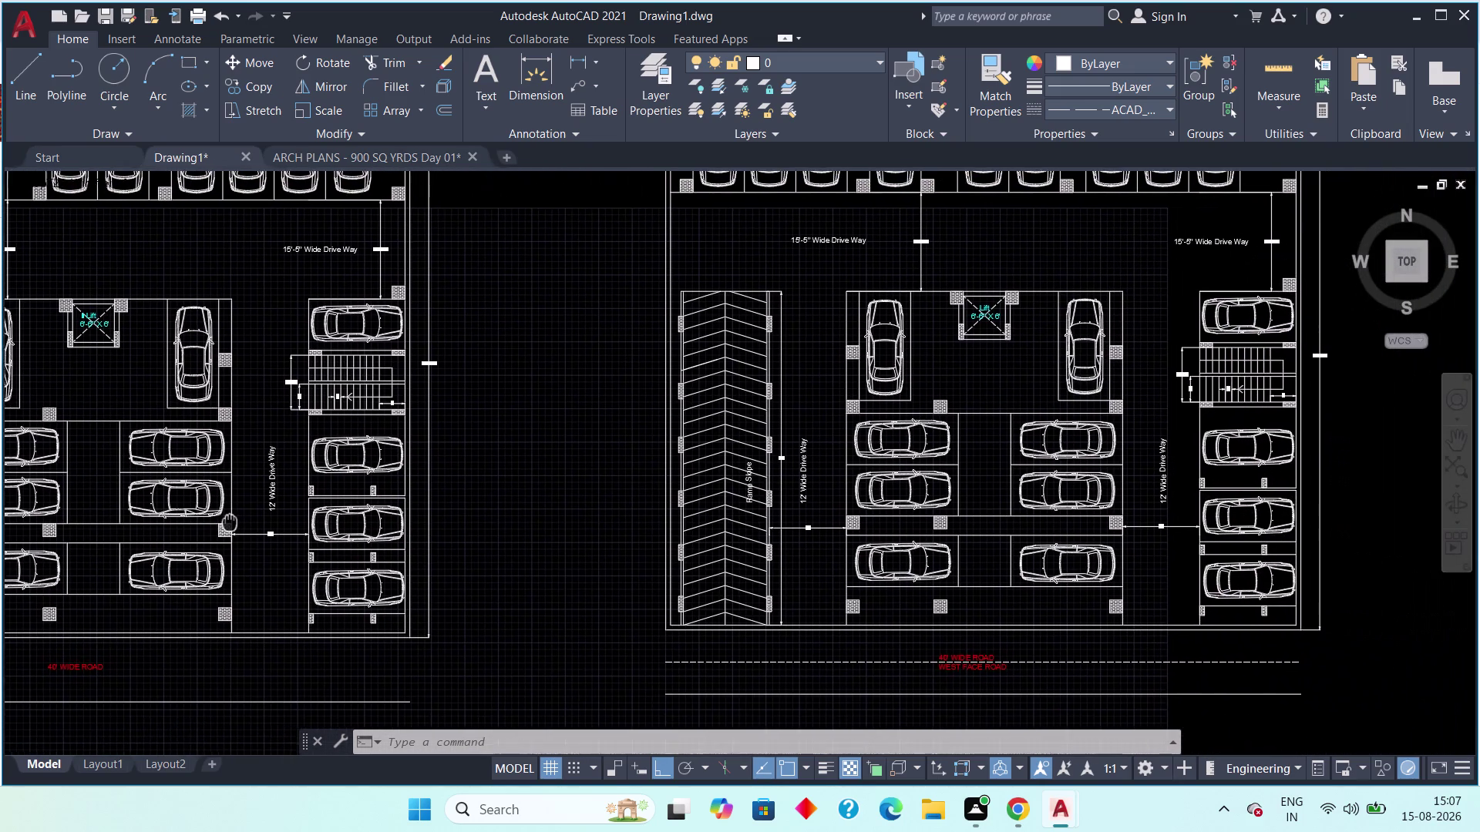
middle_drag(230, 522, 222, 521)
scroll(down, 3)
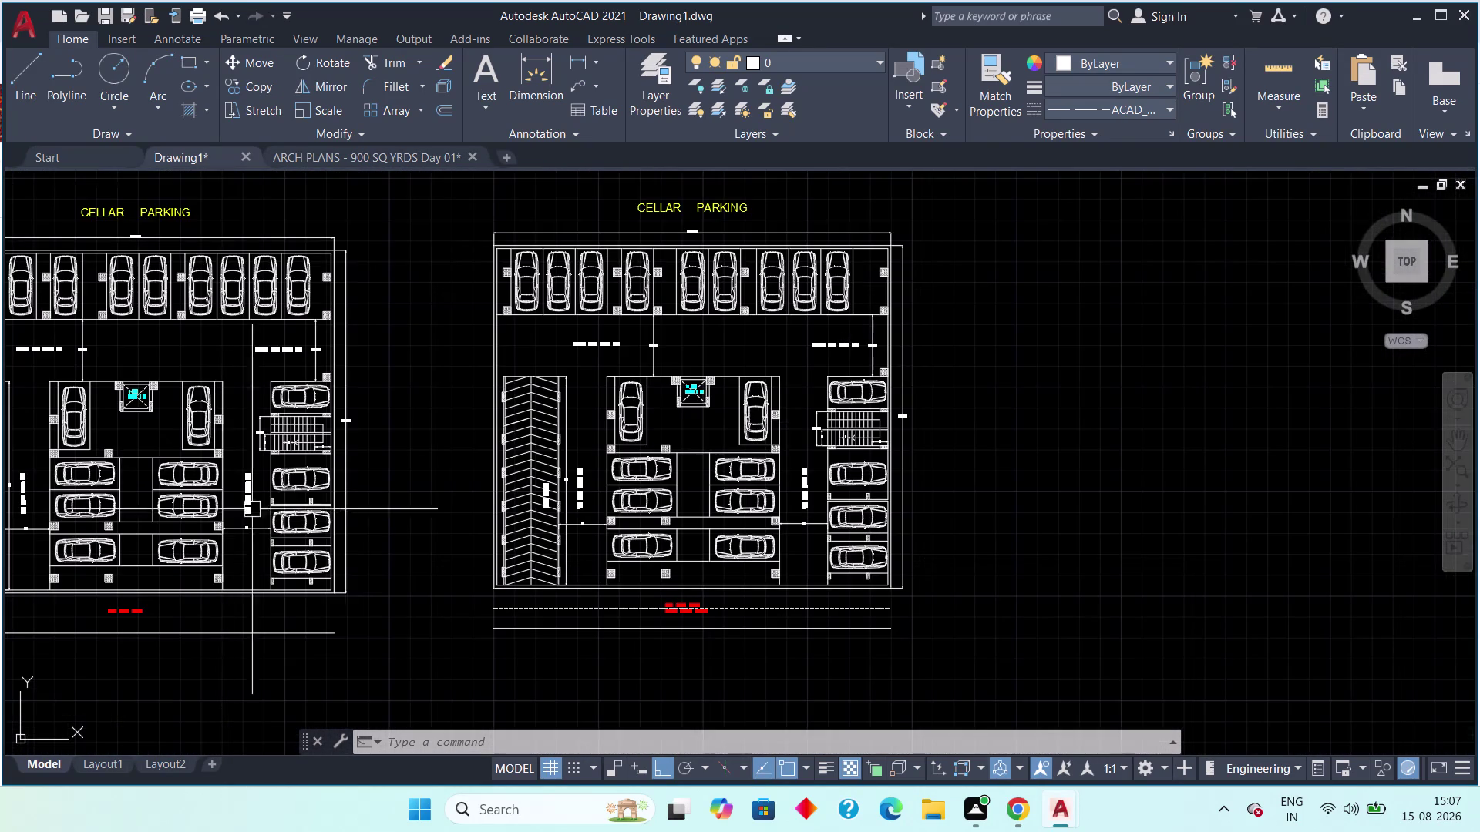
middle_drag(361, 501, 498, 460)
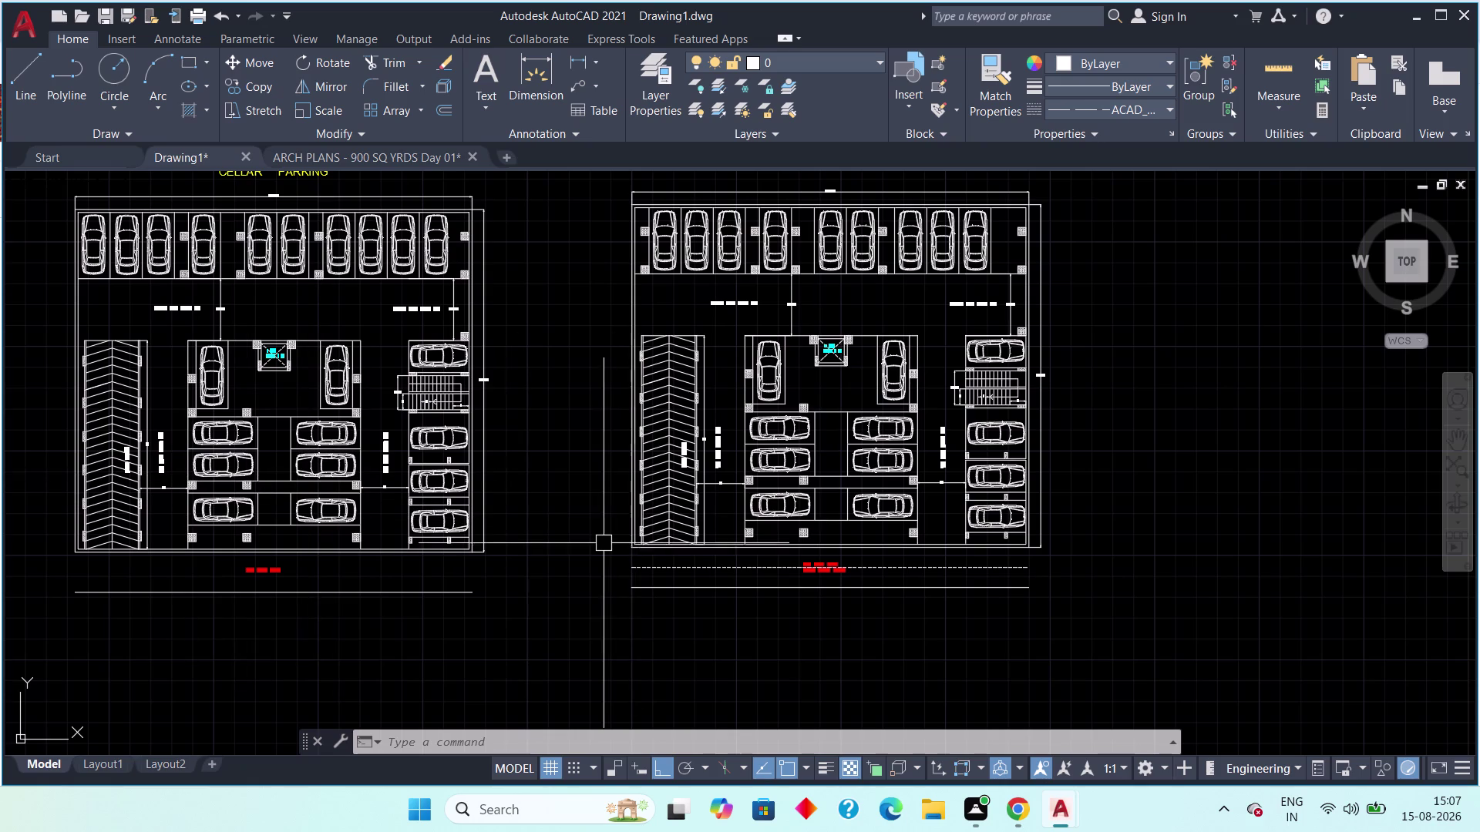
middle_drag(818, 585, 646, 611)
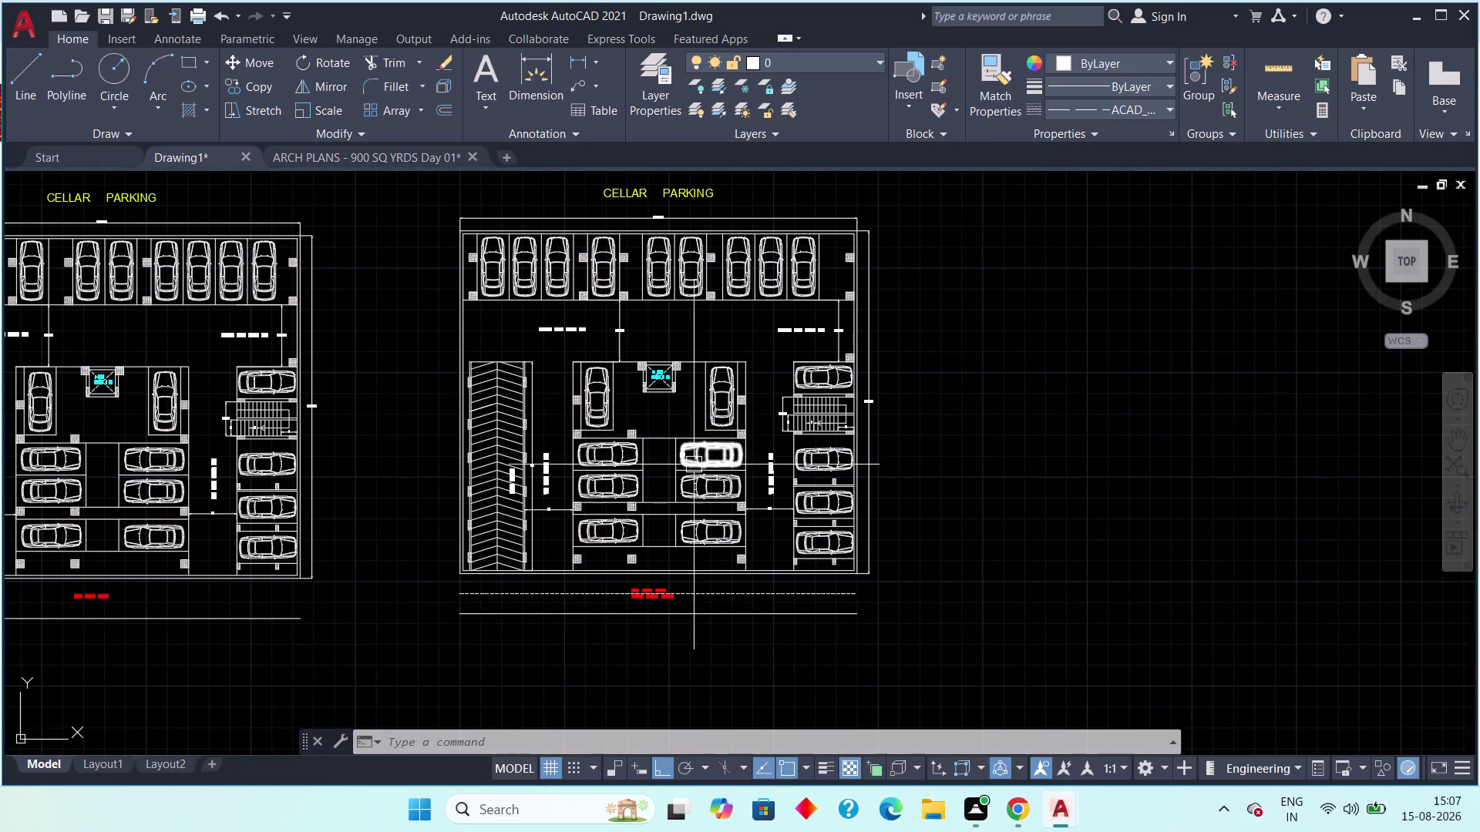
middle_drag(694, 465, 800, 503)
scroll(down, 3)
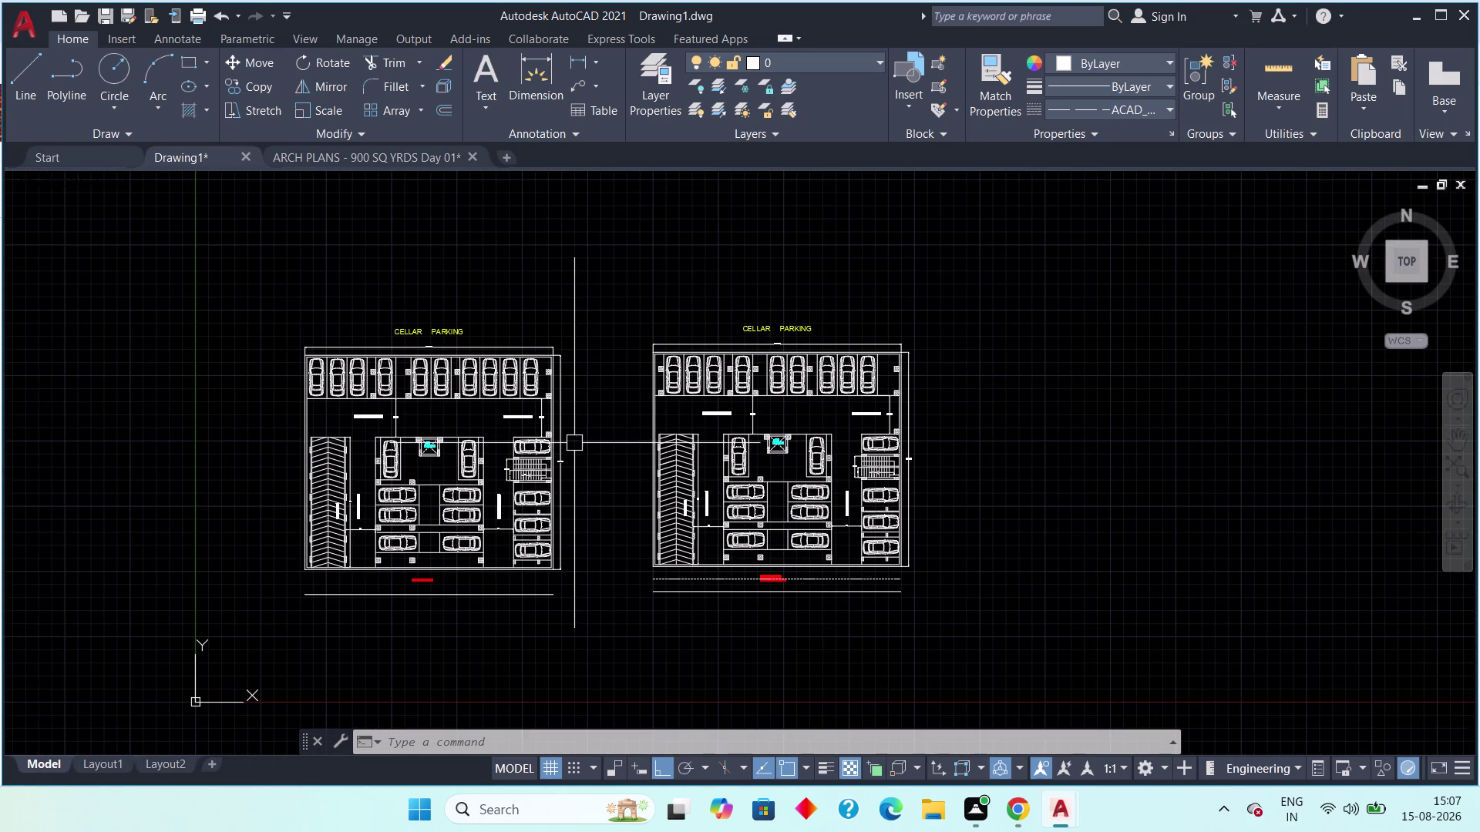
scroll(up, 3)
middle_drag(554, 433, 597, 437)
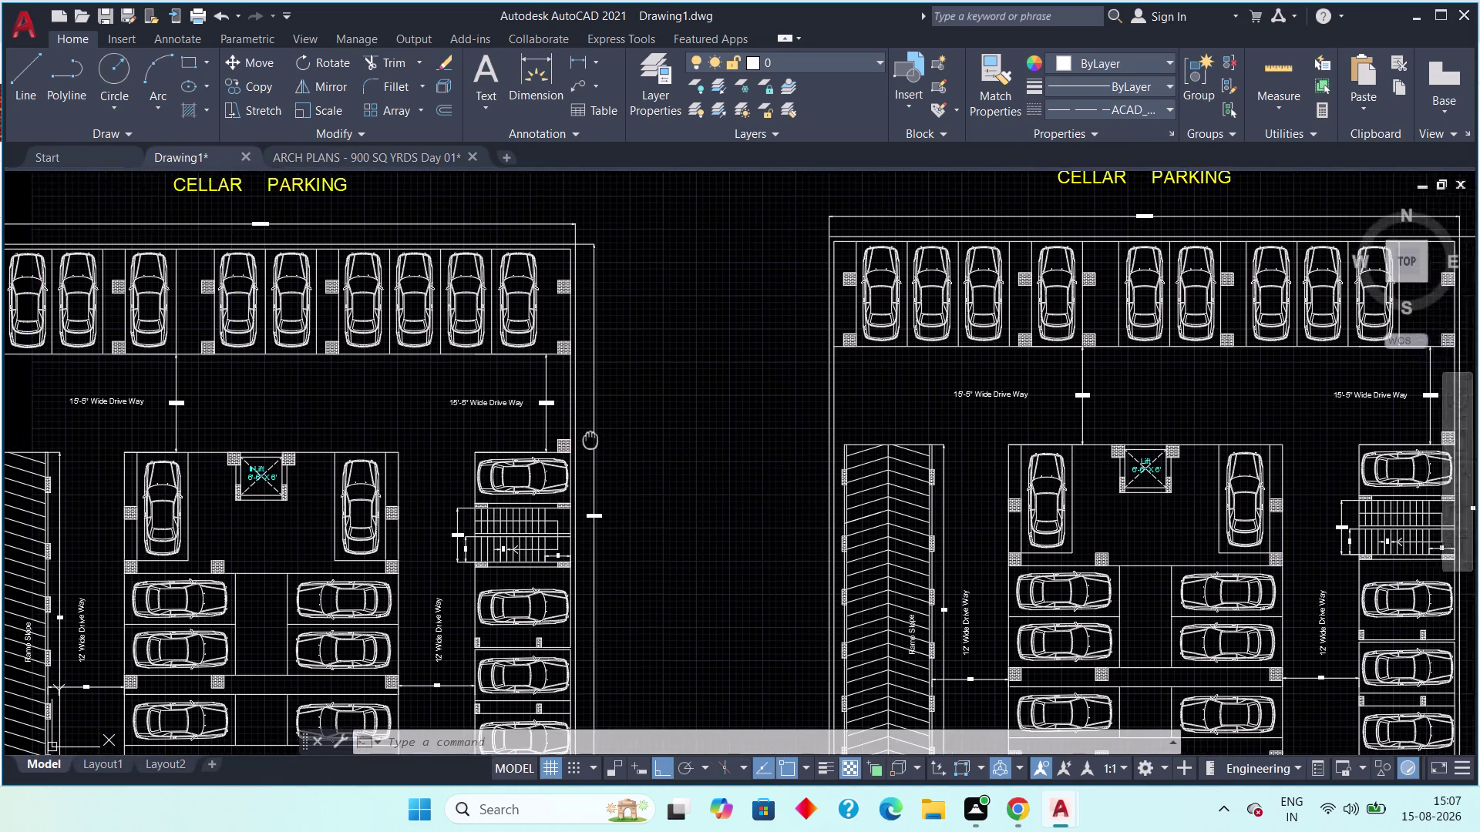
middle_drag(597, 437, 640, 413)
scroll(down, 3)
middle_drag(687, 443, 627, 430)
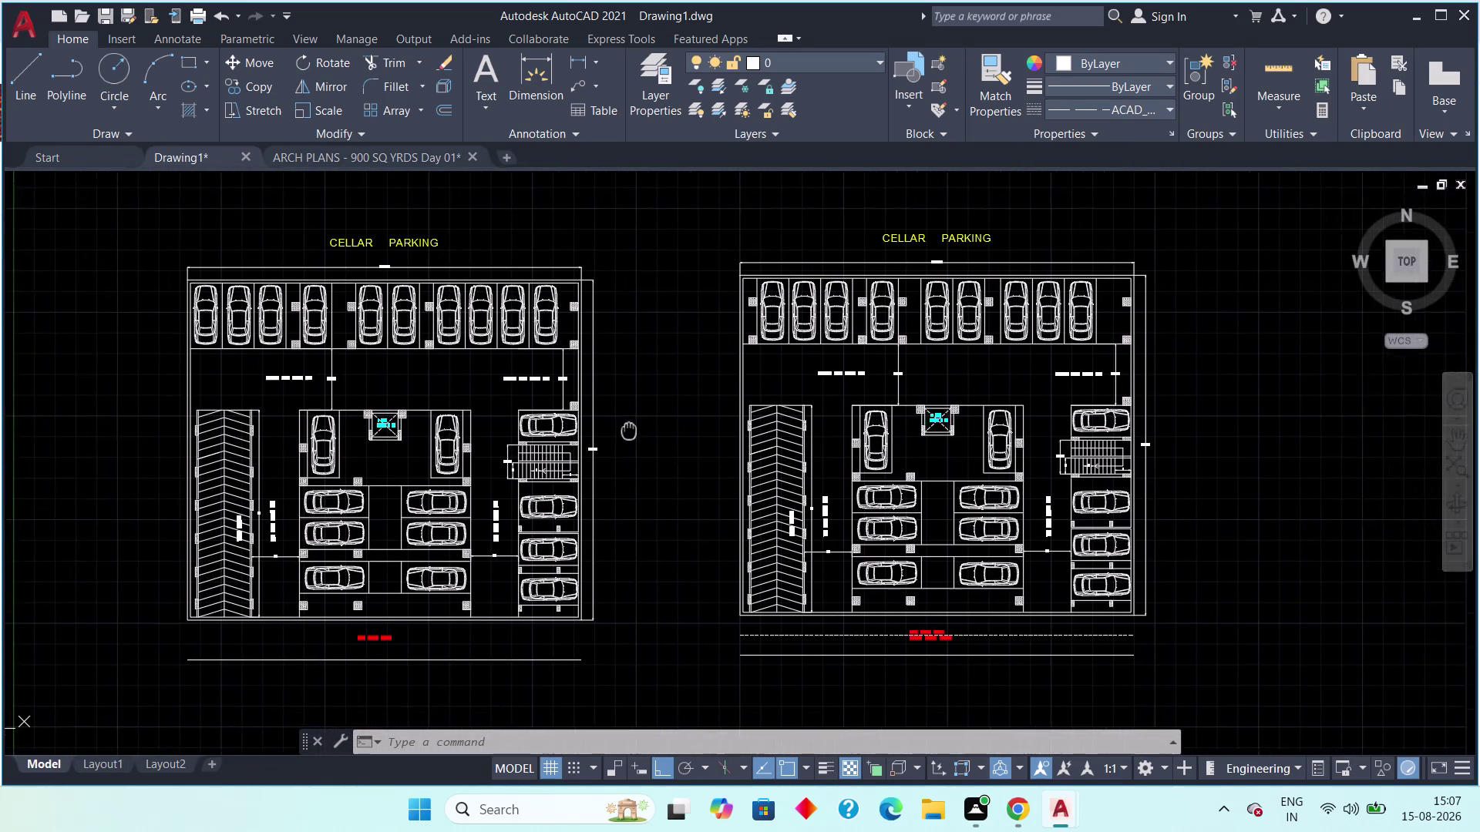
middle_drag(627, 430, 611, 427)
scroll(down, 3)
middle_drag(606, 430, 575, 478)
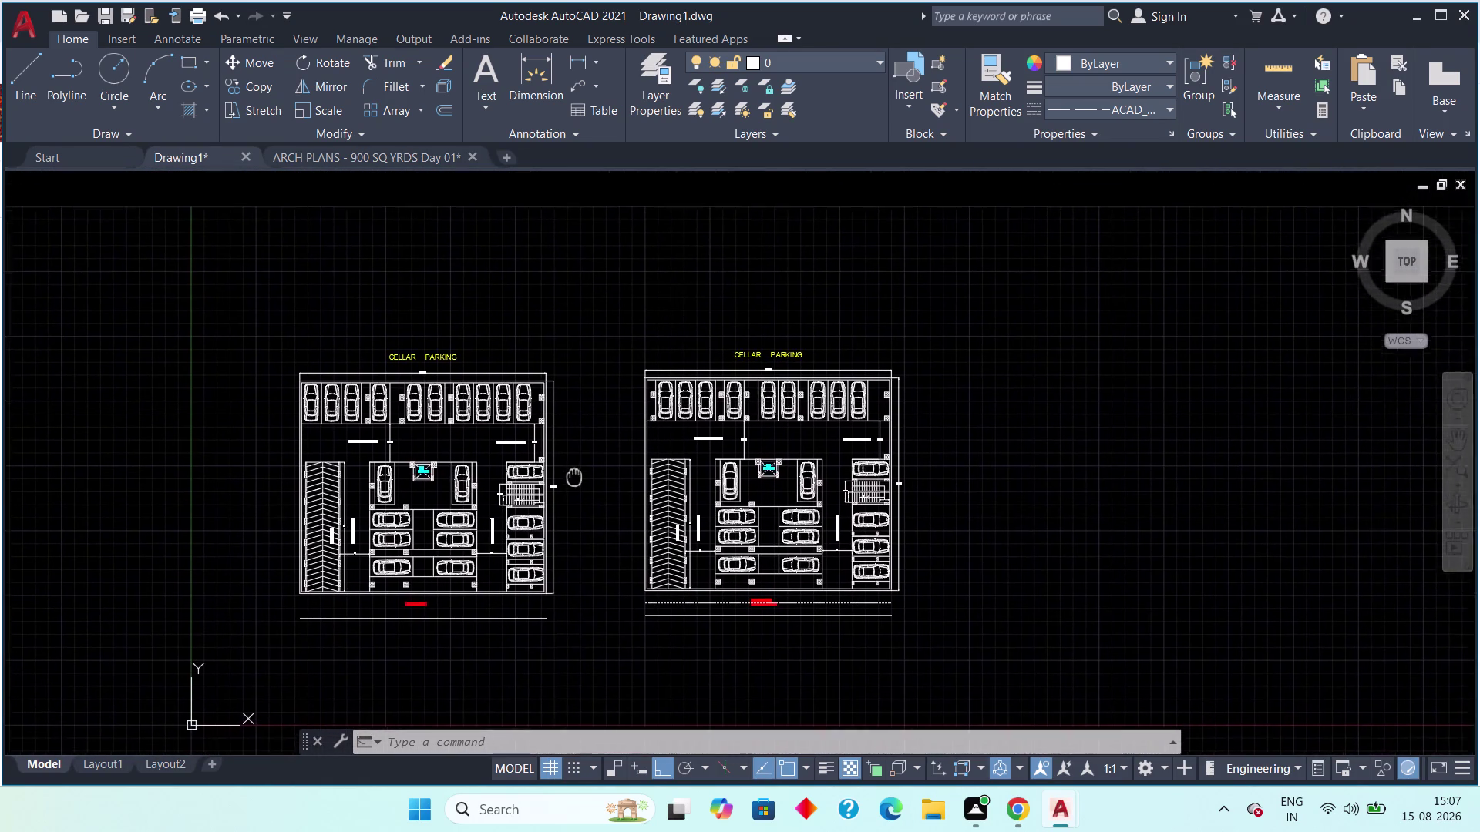
middle_drag(574, 478, 583, 469)
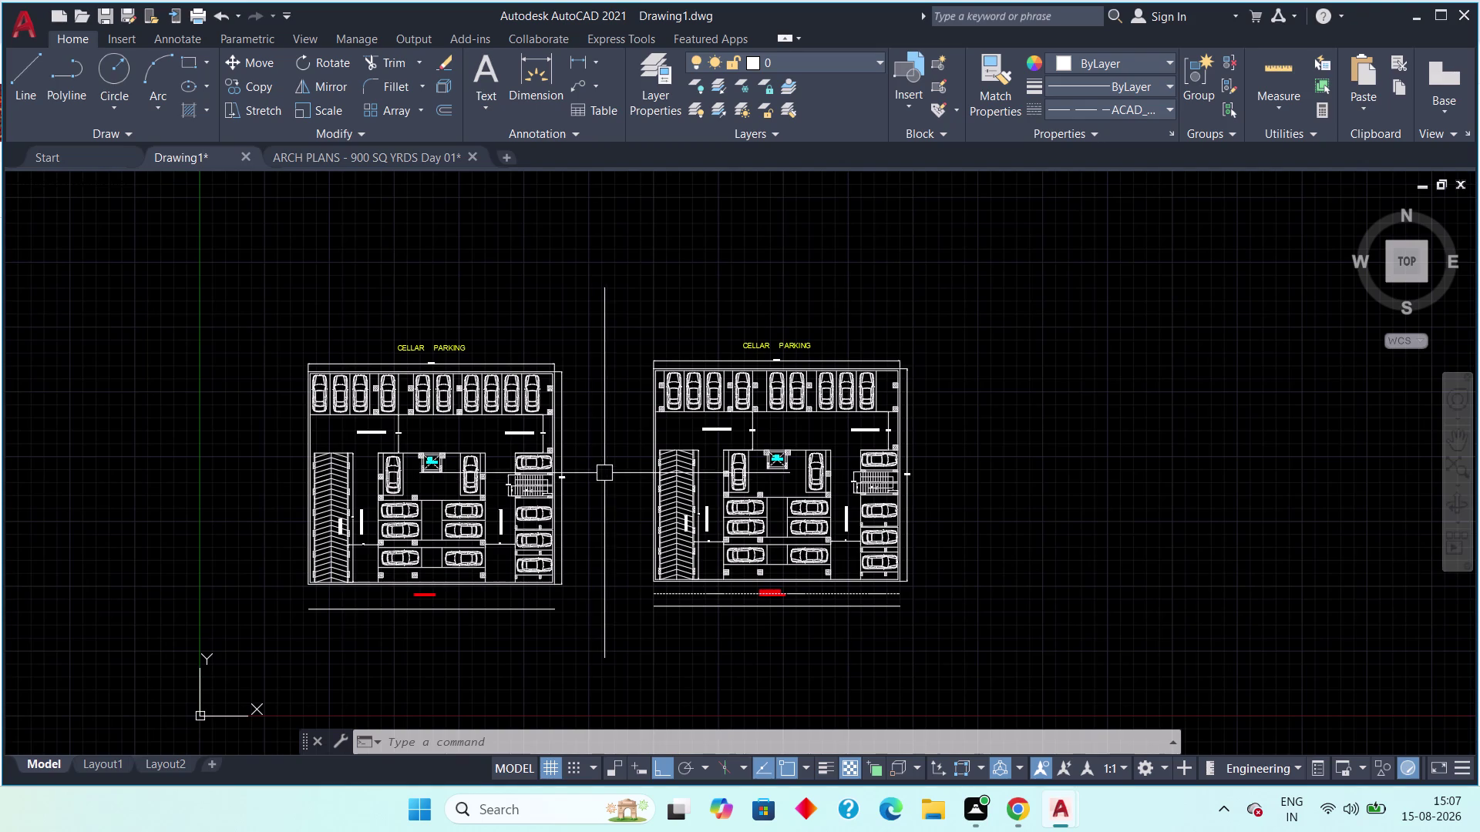
scroll(up, 3)
scroll(up, 3)
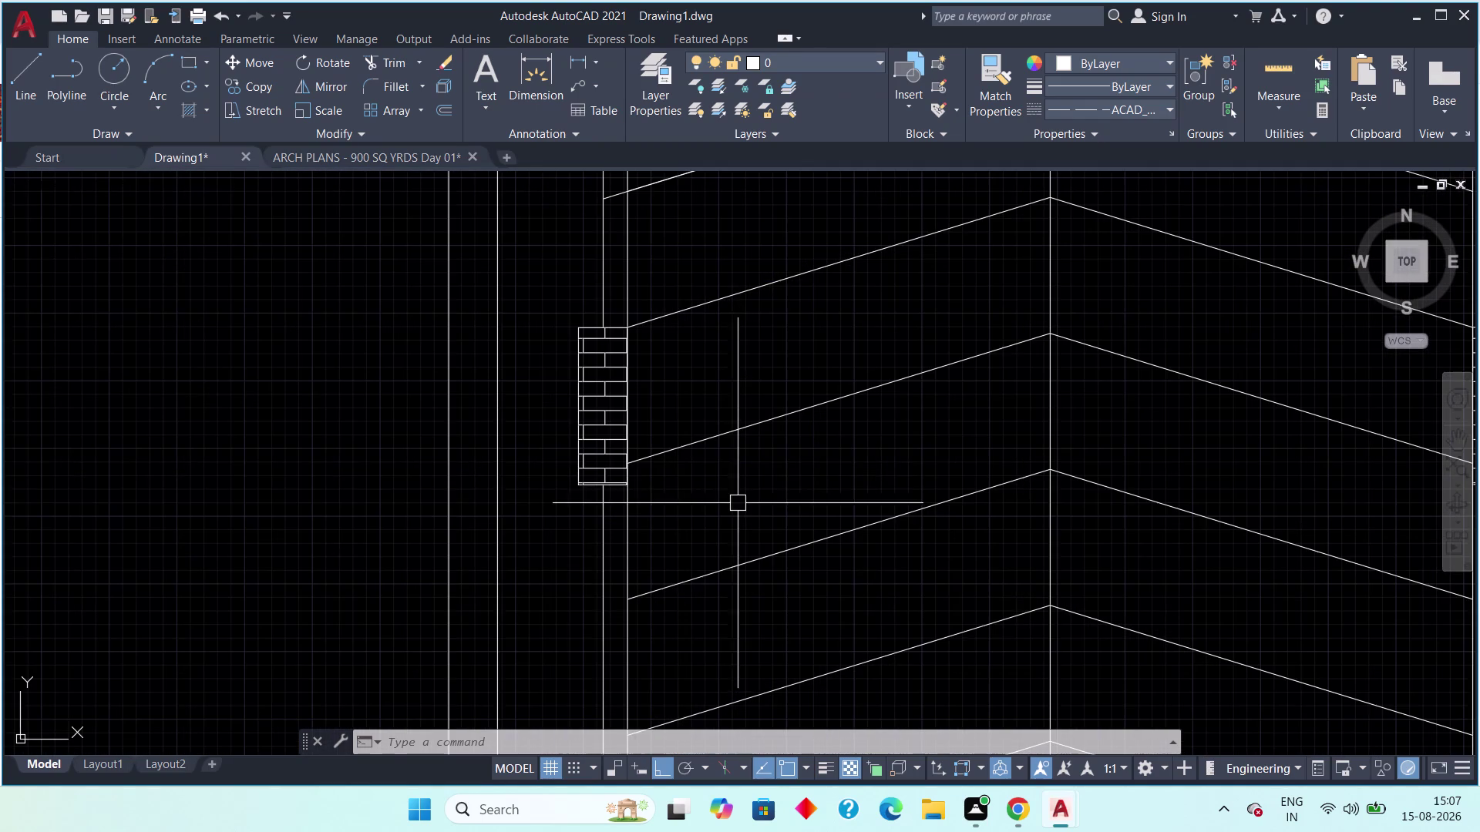
scroll(down, 3)
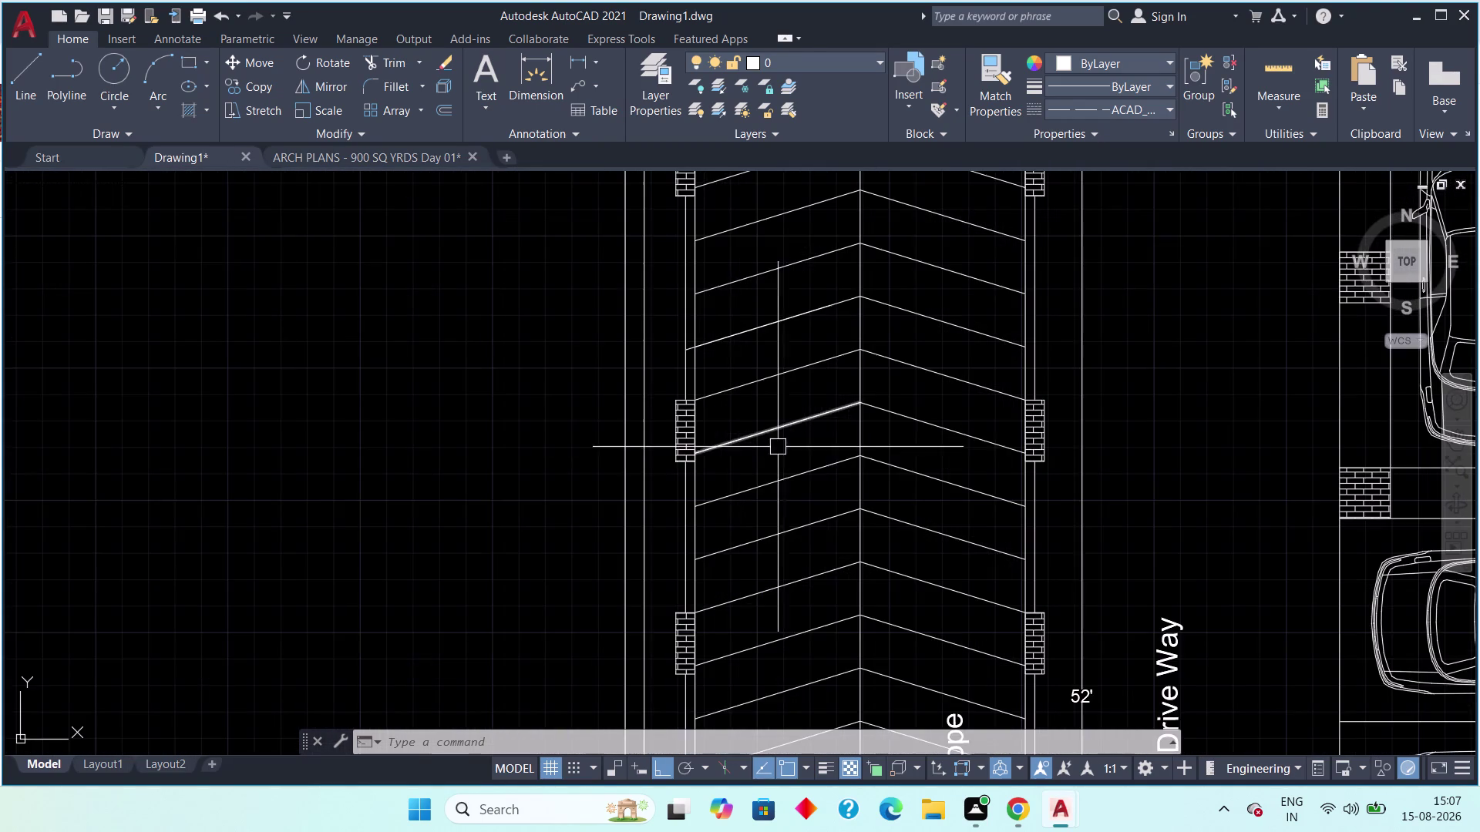
scroll(up, 3)
Pan along the second plan's ramp markings and the parked cars beside it.
middle_drag(782, 454, 268, 410)
scroll(down, 3)
middle_drag(542, 412, 541, 412)
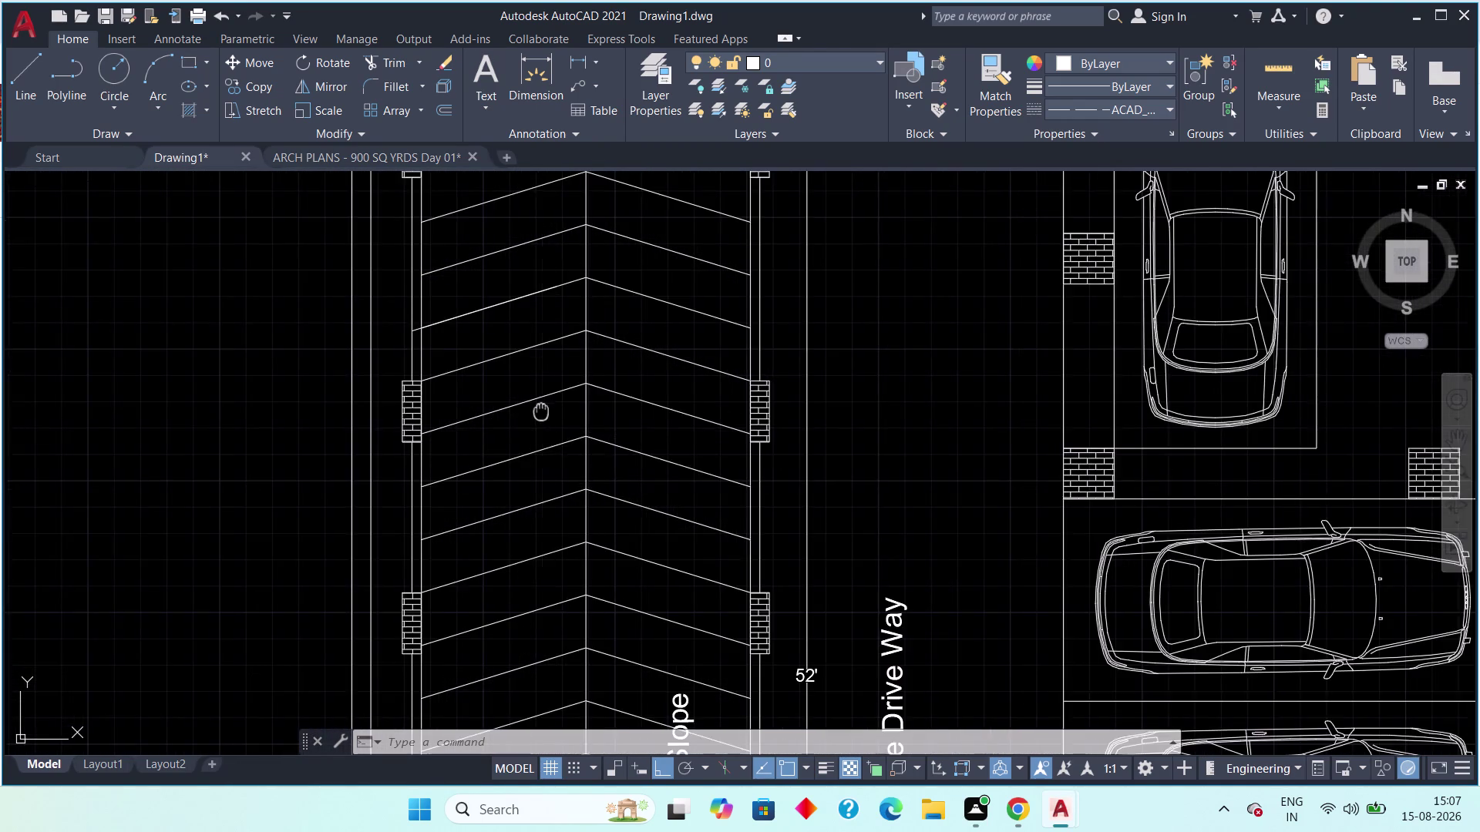
middle_drag(541, 412, 492, 354)
scroll(down, 3)
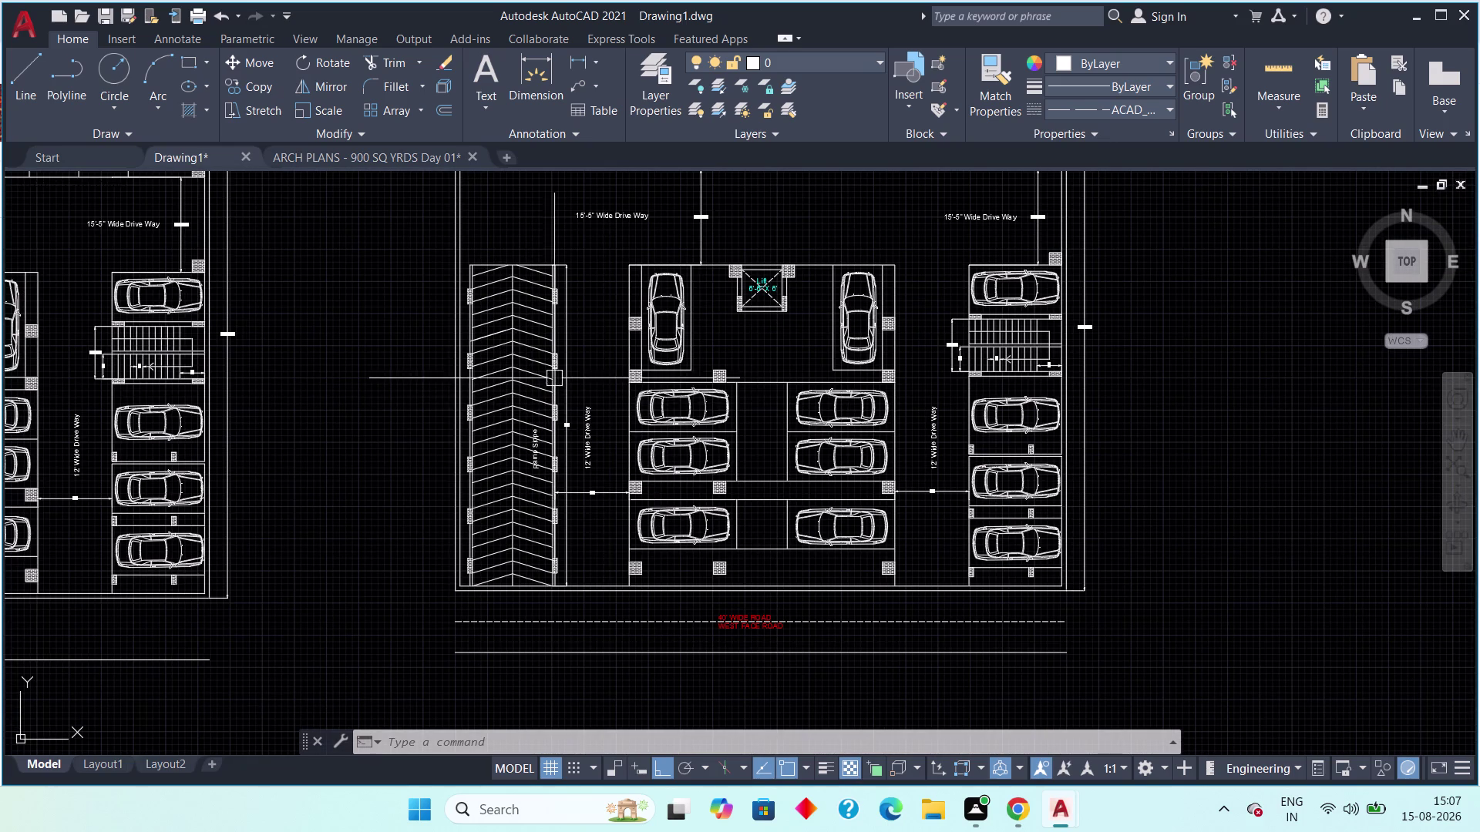
middle_drag(553, 377, 447, 329)
middle_drag(703, 471, 490, 531)
scroll(down, 3)
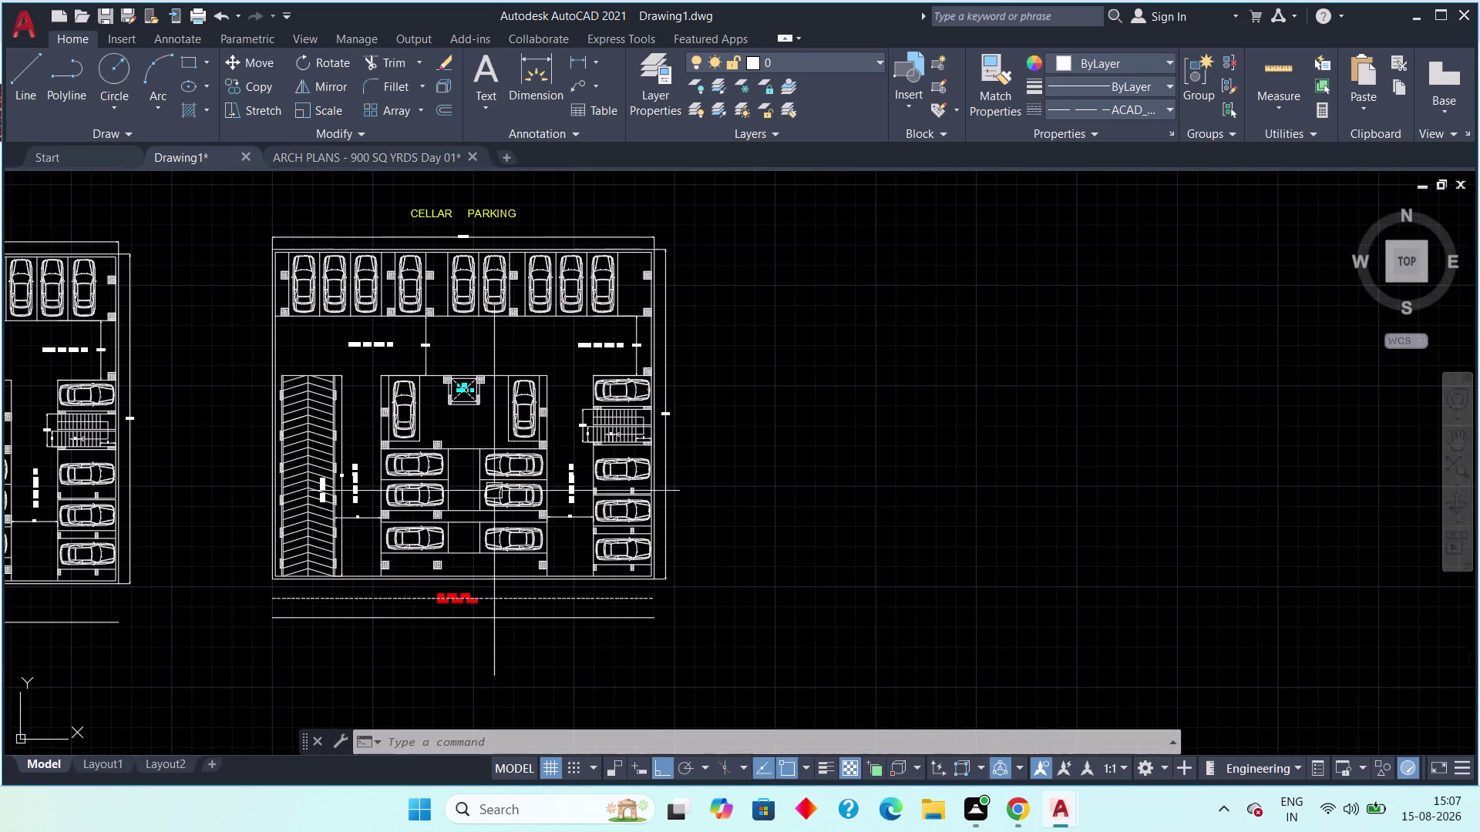
middle_drag(485, 448, 573, 526)
scroll(down, 3)
middle_drag(513, 475, 646, 496)
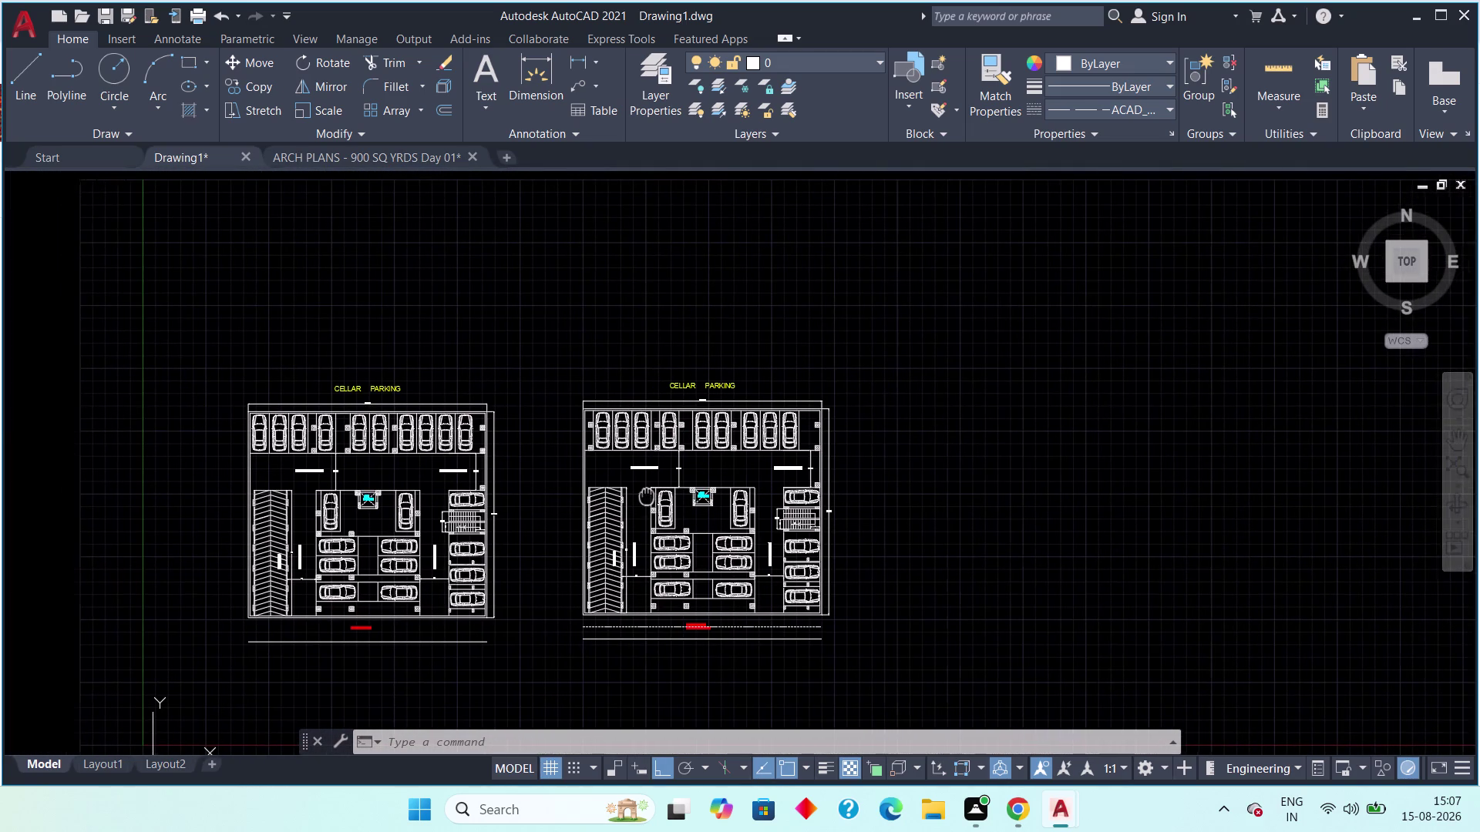
middle_drag(647, 497, 649, 496)
scroll(up, 3)
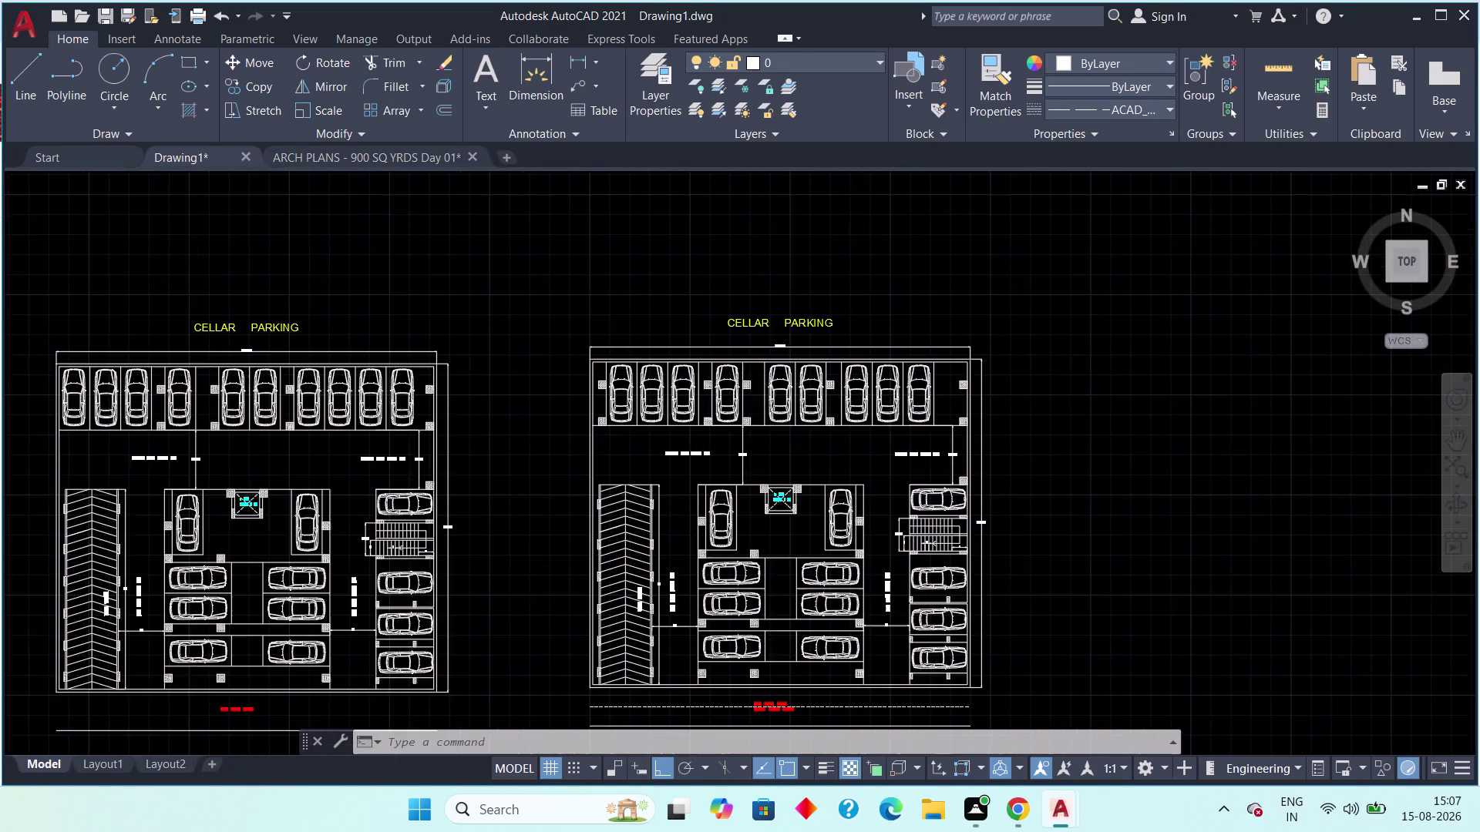
middle_drag(538, 461, 442, 388)
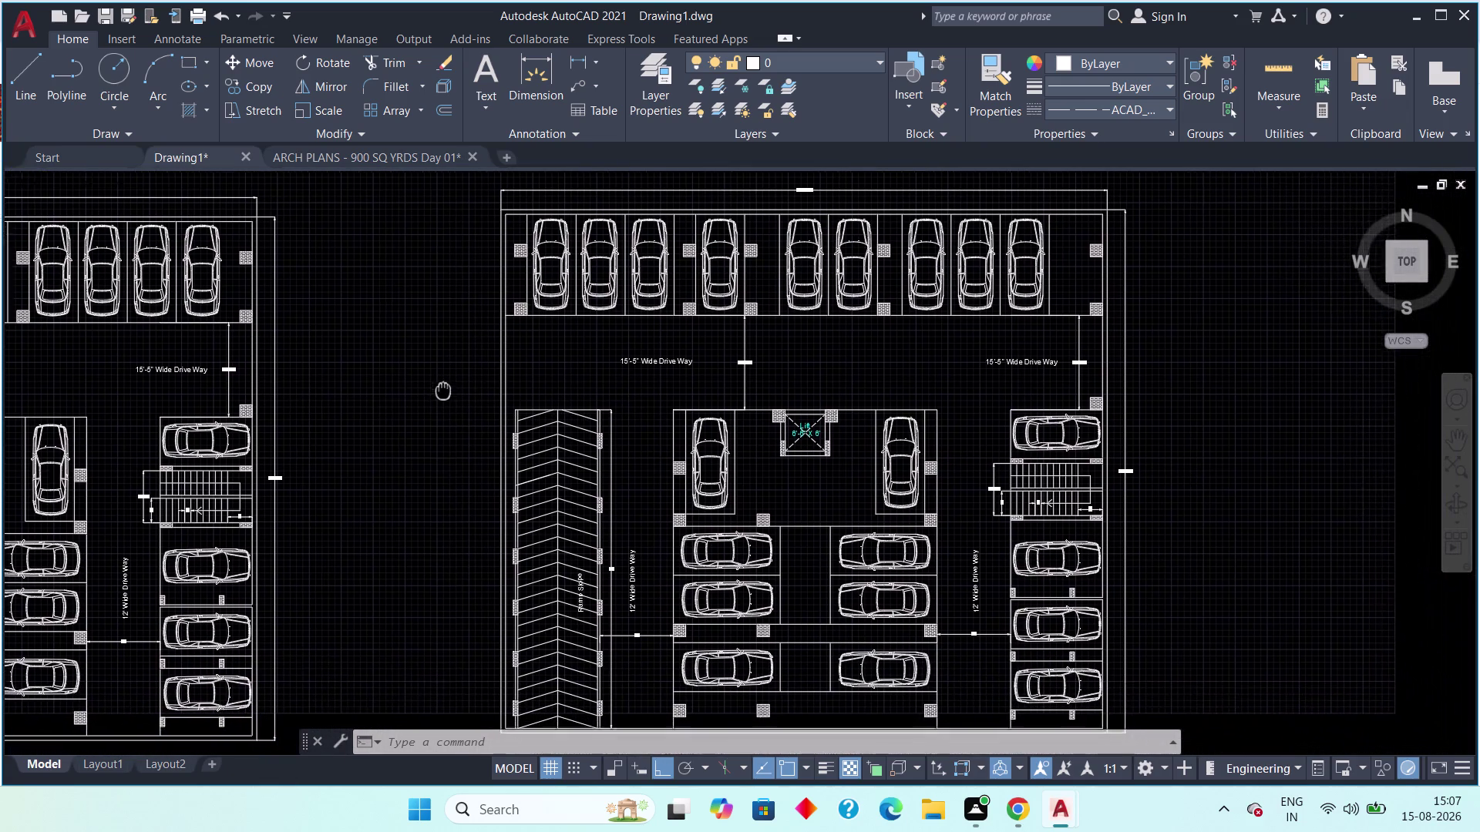
middle_drag(441, 388, 373, 369)
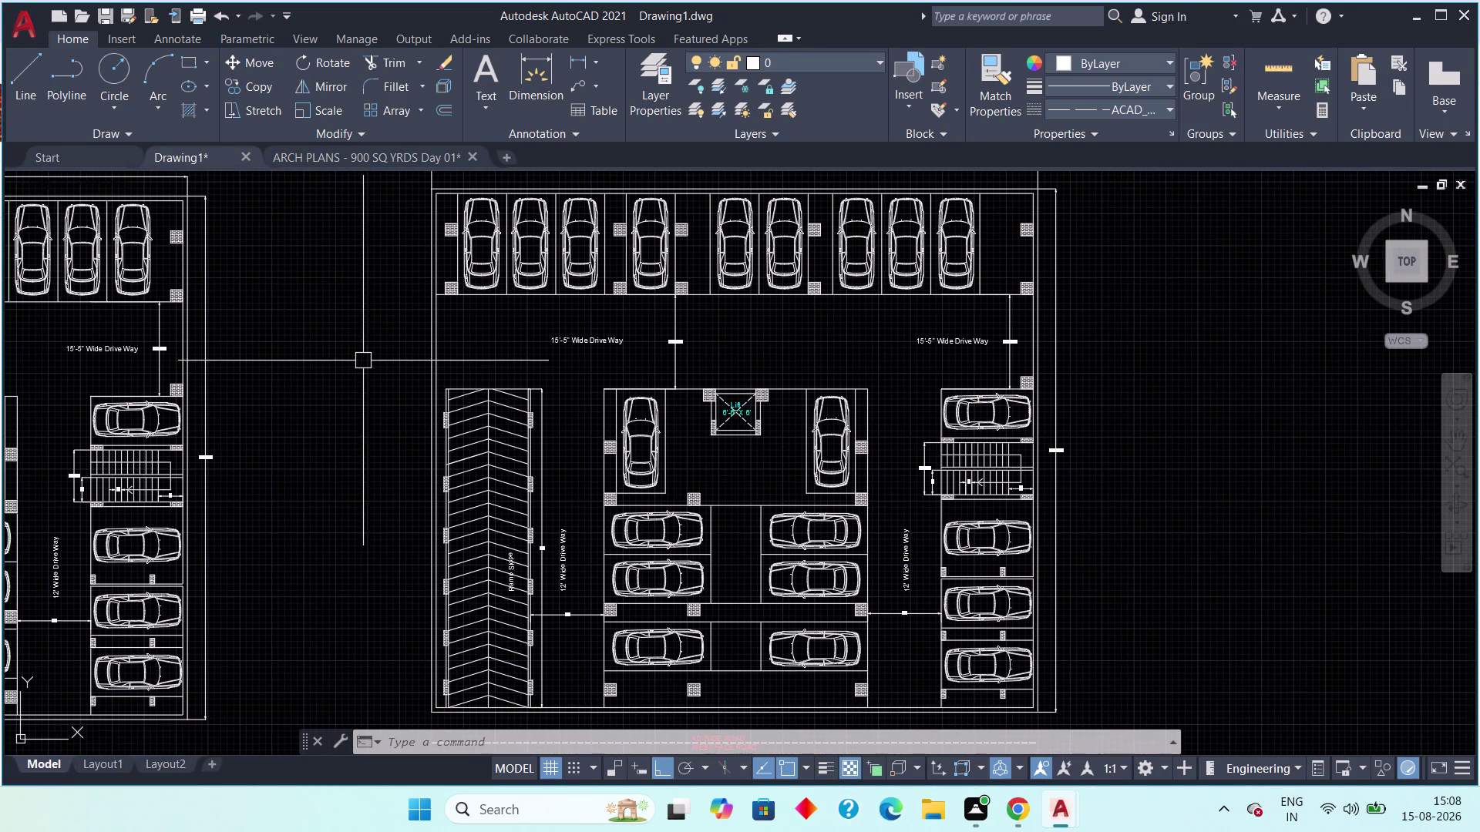
middle_drag(363, 360, 298, 367)
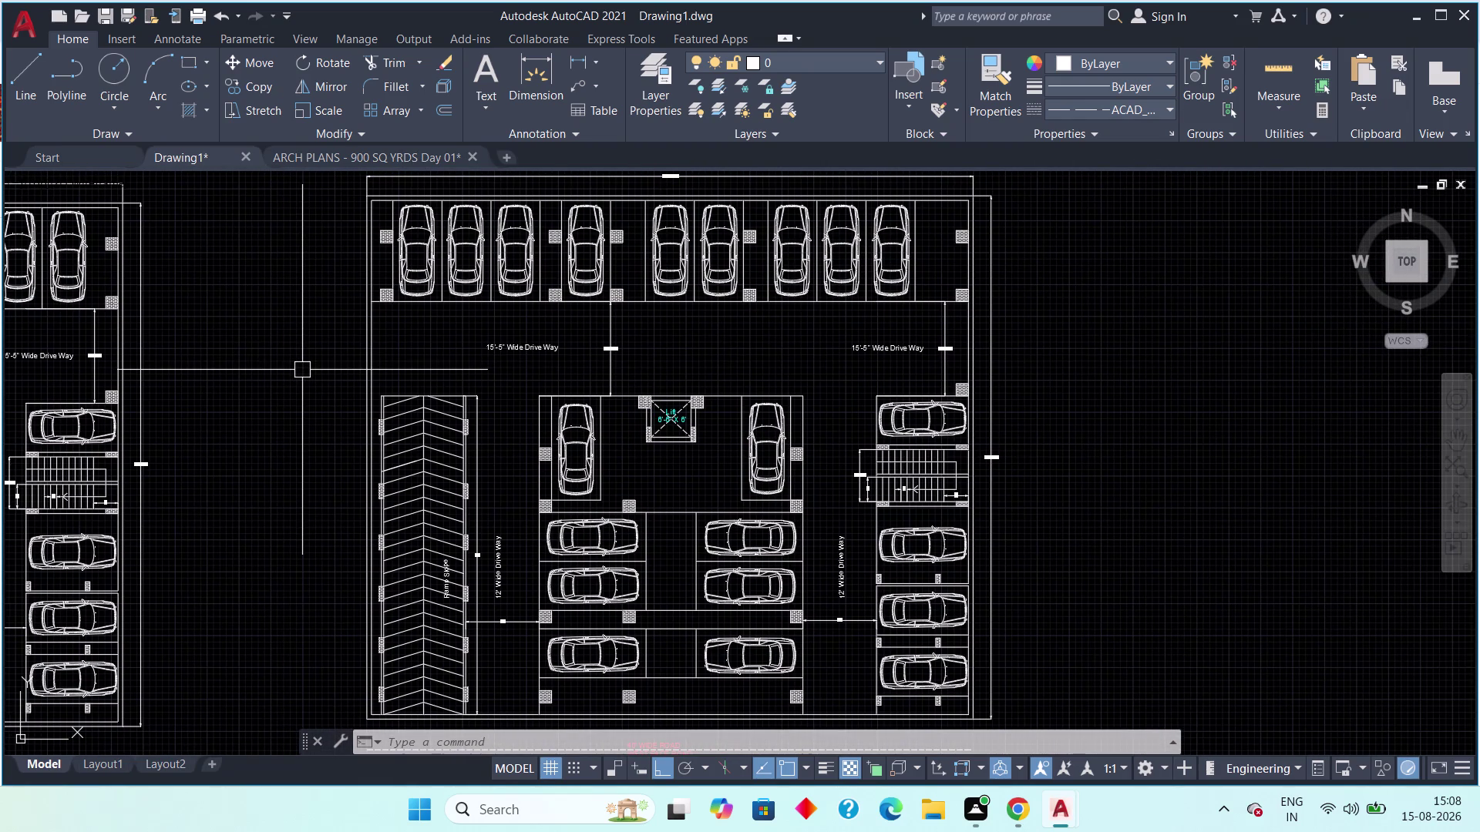
middle_drag(302, 370, 278, 359)
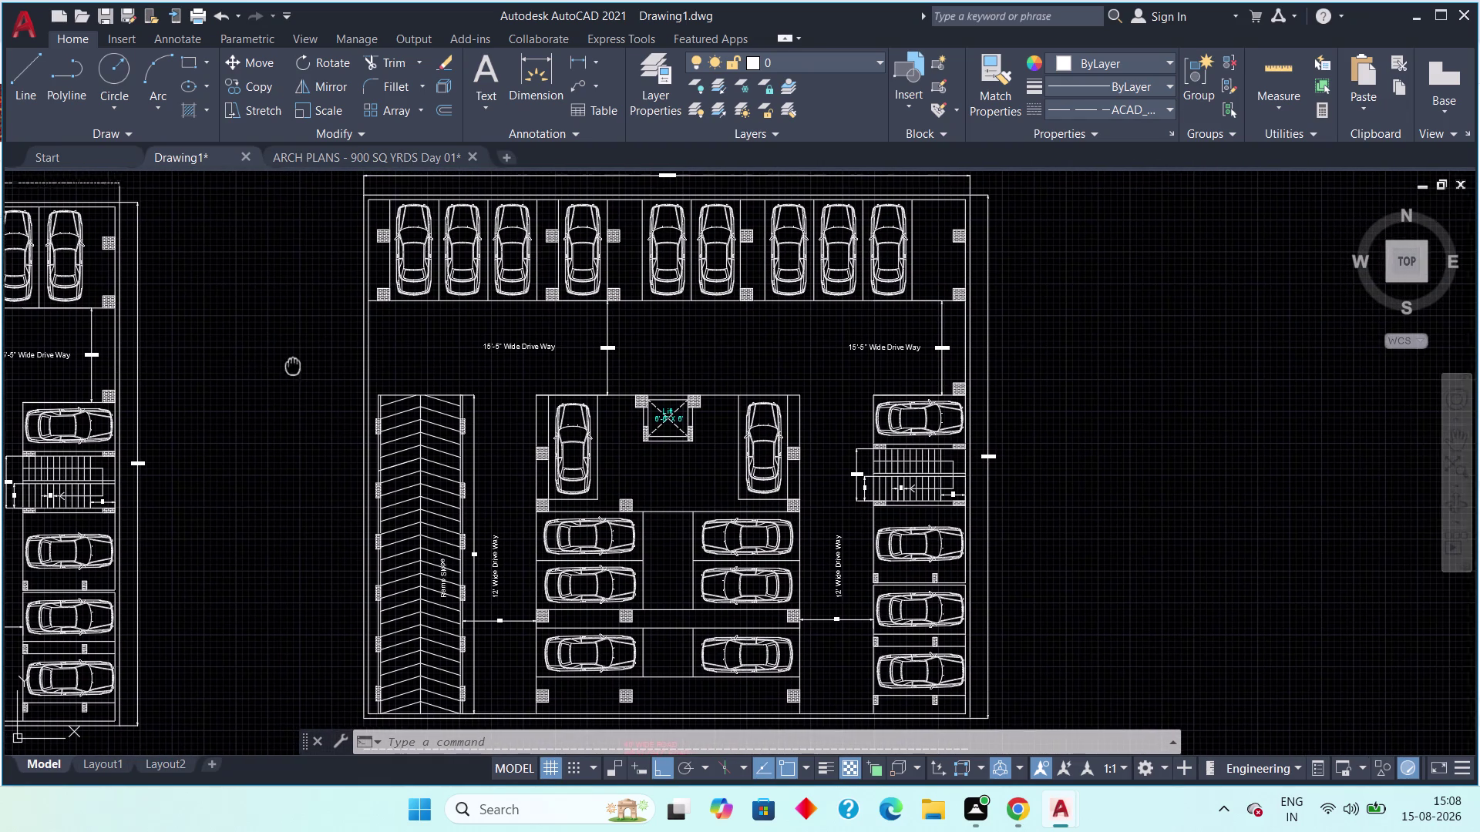
middle_drag(278, 359, 266, 355)
scroll(down, 3)
middle_drag(447, 416, 388, 407)
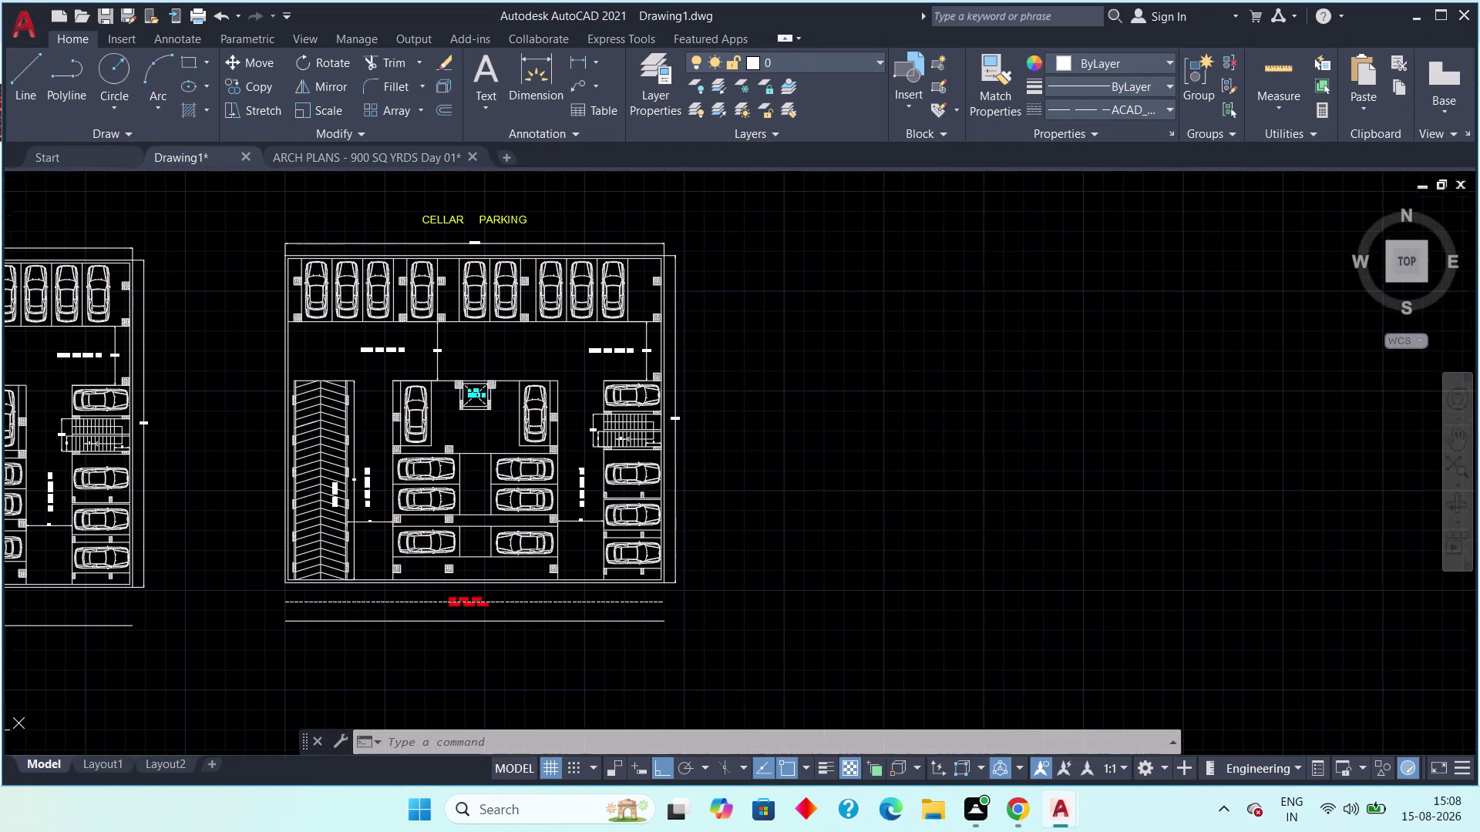
middle_drag(389, 407, 505, 436)
scroll(up, 3)
scroll(up, 3)
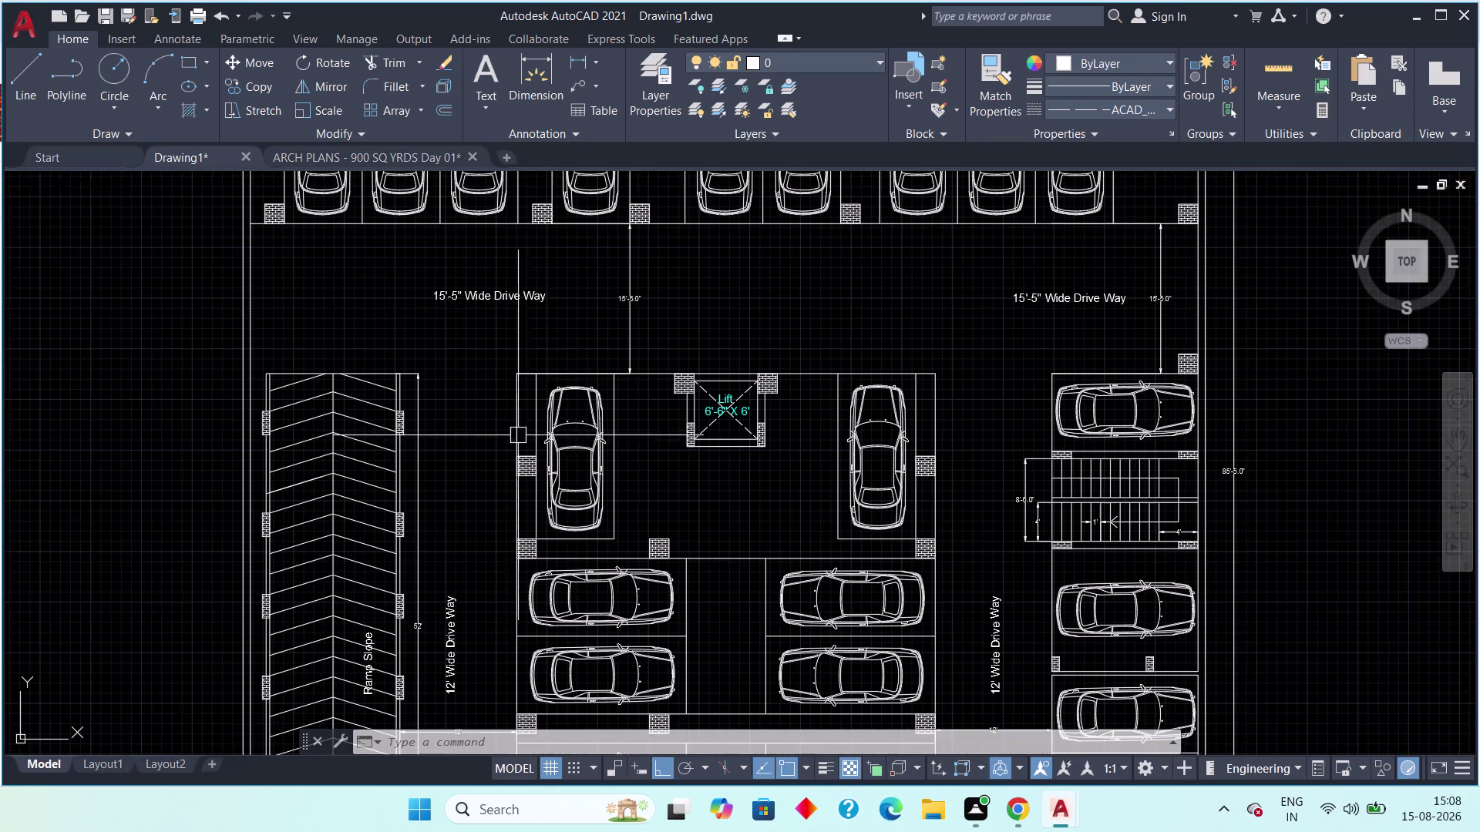
middle_drag(575, 438, 474, 405)
scroll(down, 3)
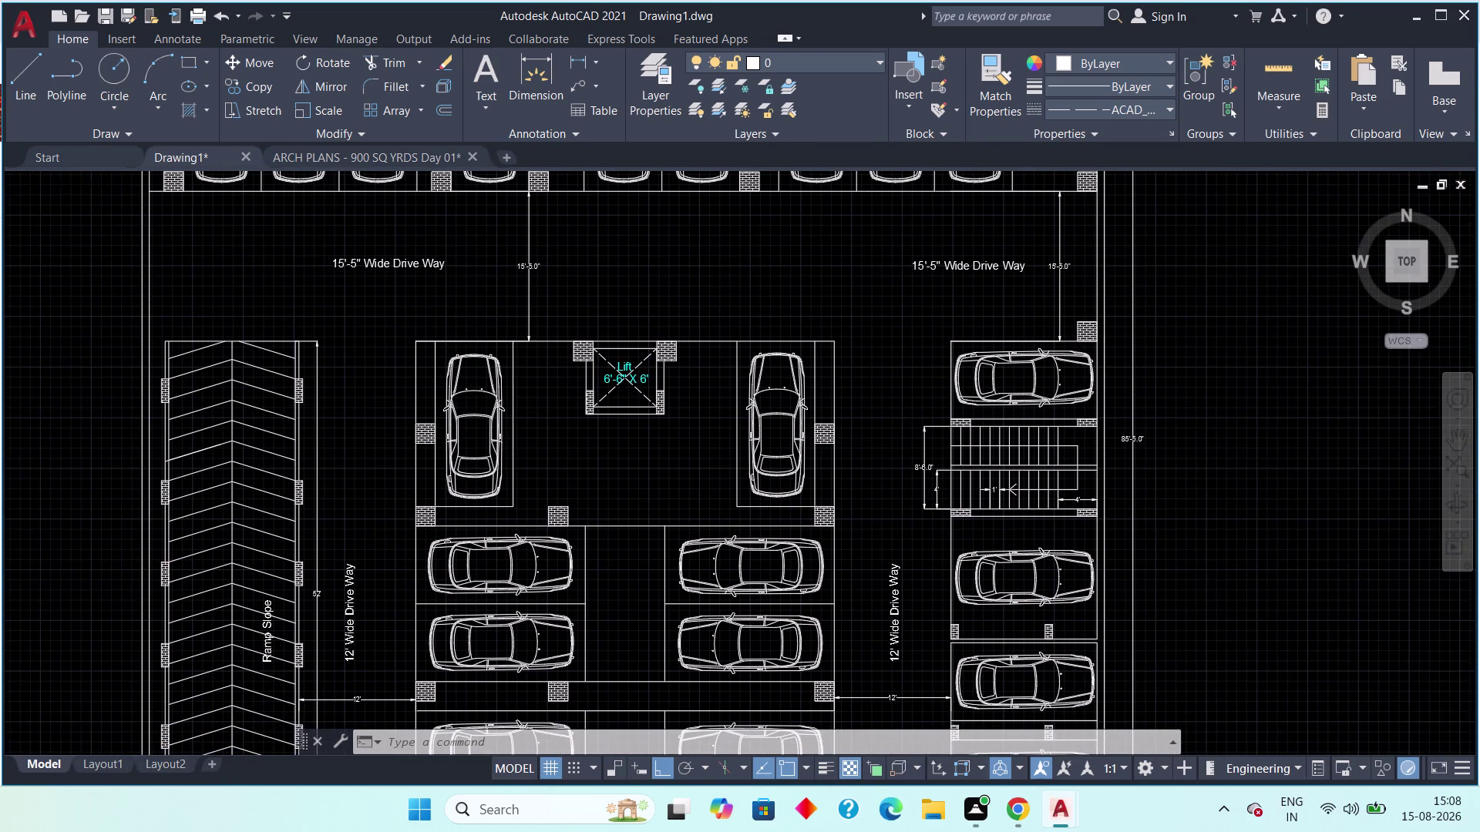
middle_drag(471, 405, 408, 470)
scroll(down, 3)
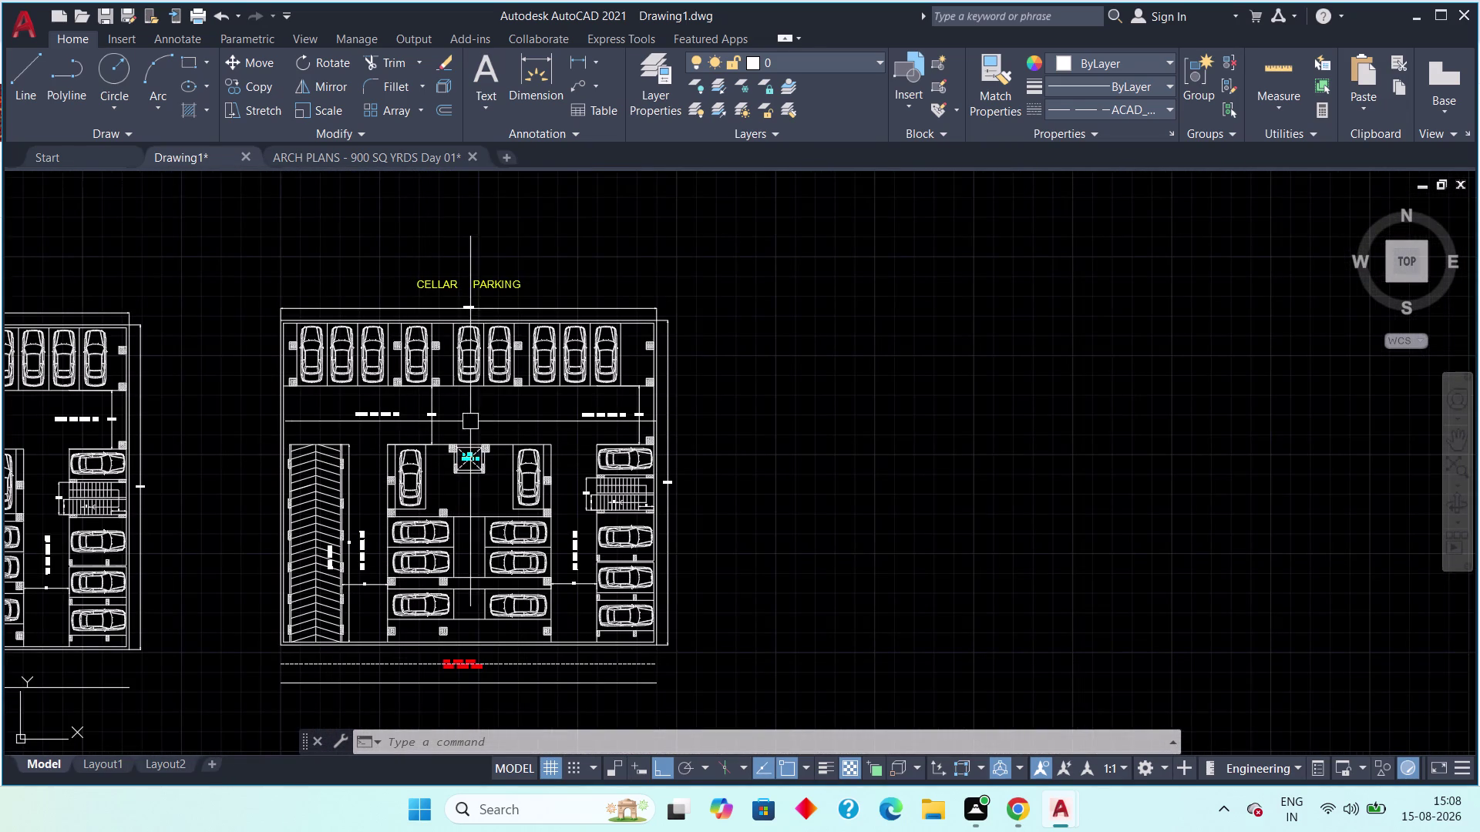
middle_drag(470, 422, 523, 416)
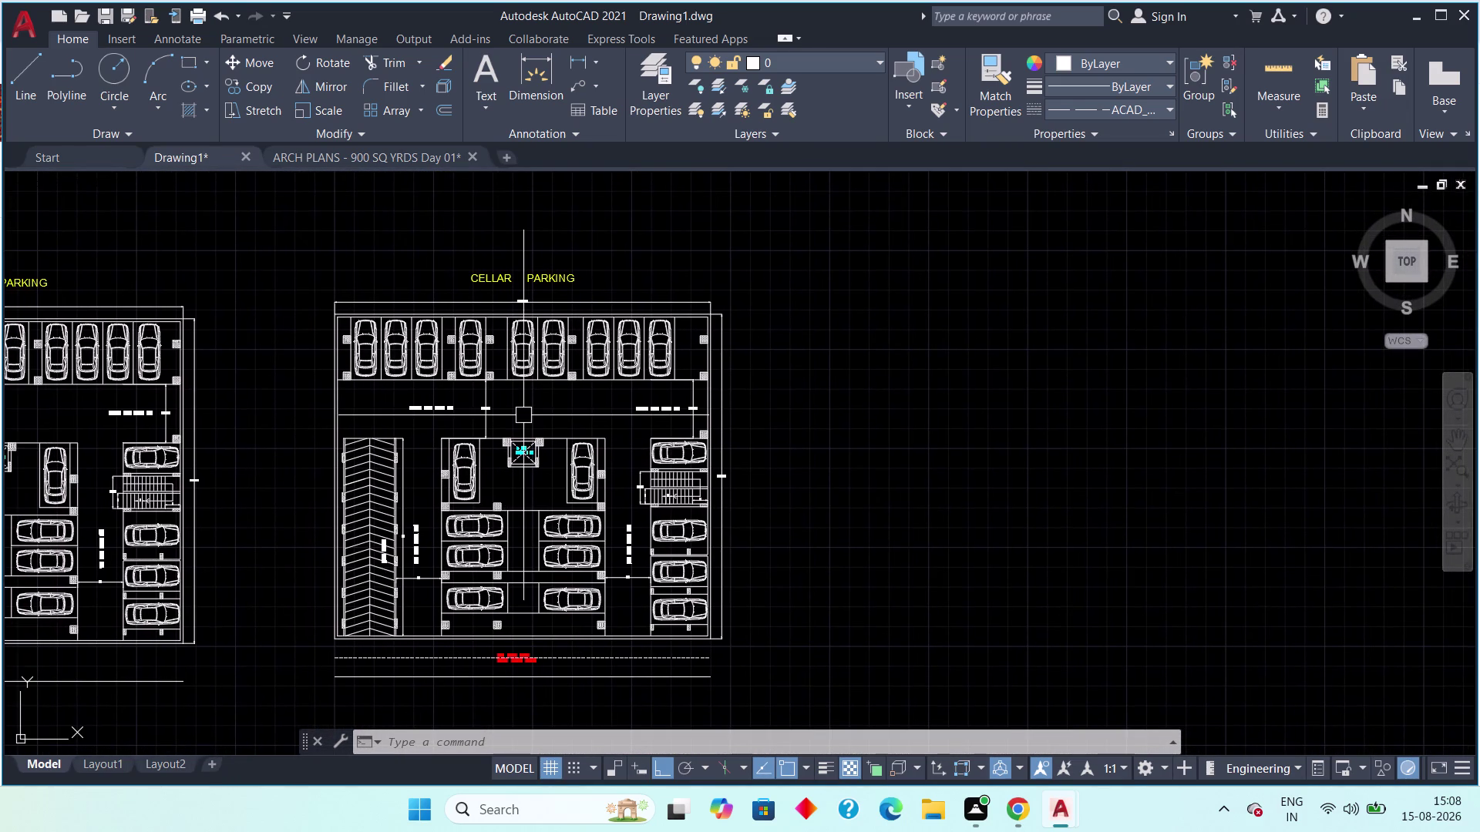
middle_drag(517, 416, 485, 422)
scroll(up, 3)
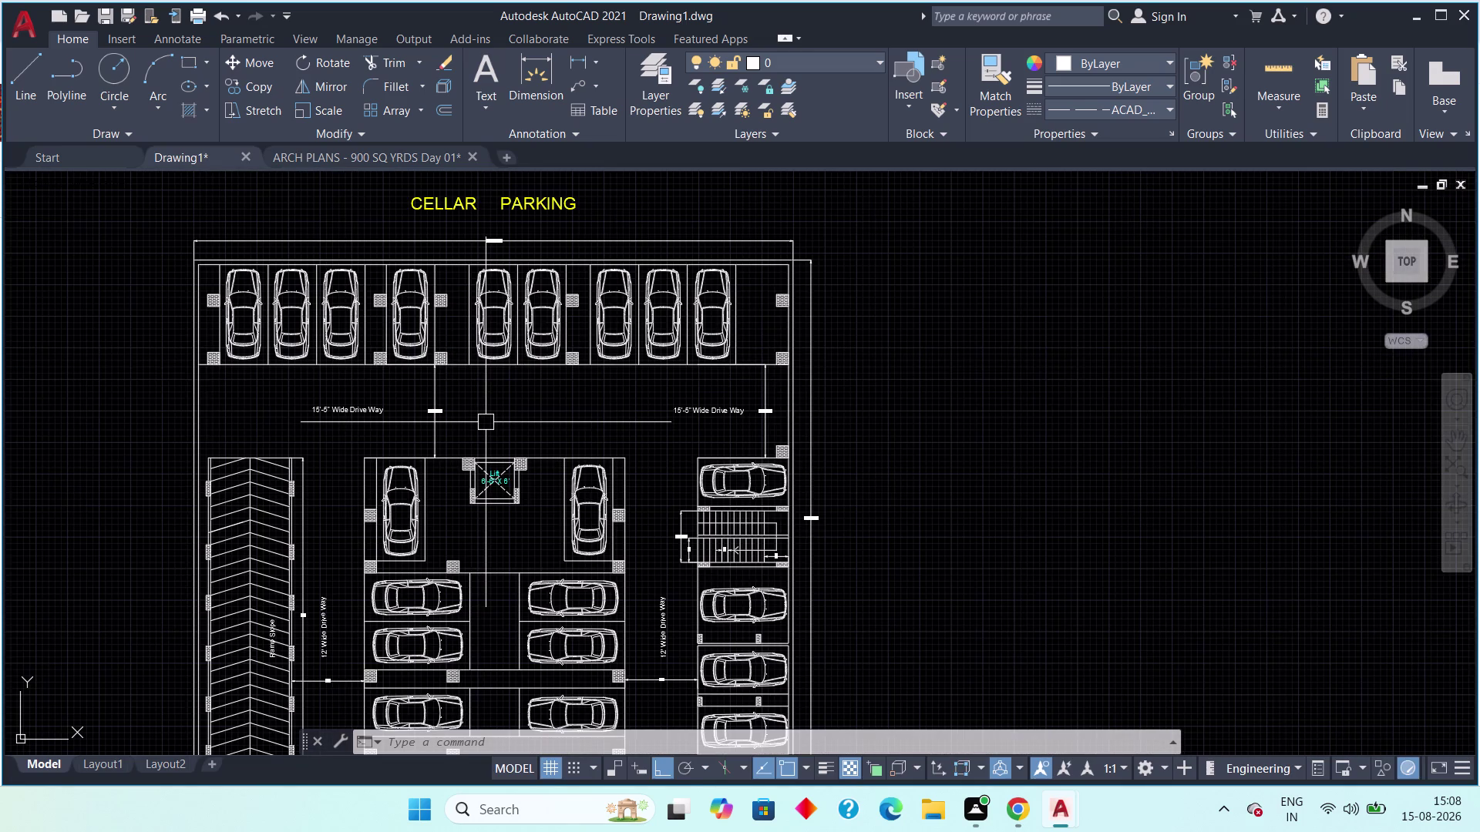
middle_drag(538, 413, 558, 402)
scroll(up, 3)
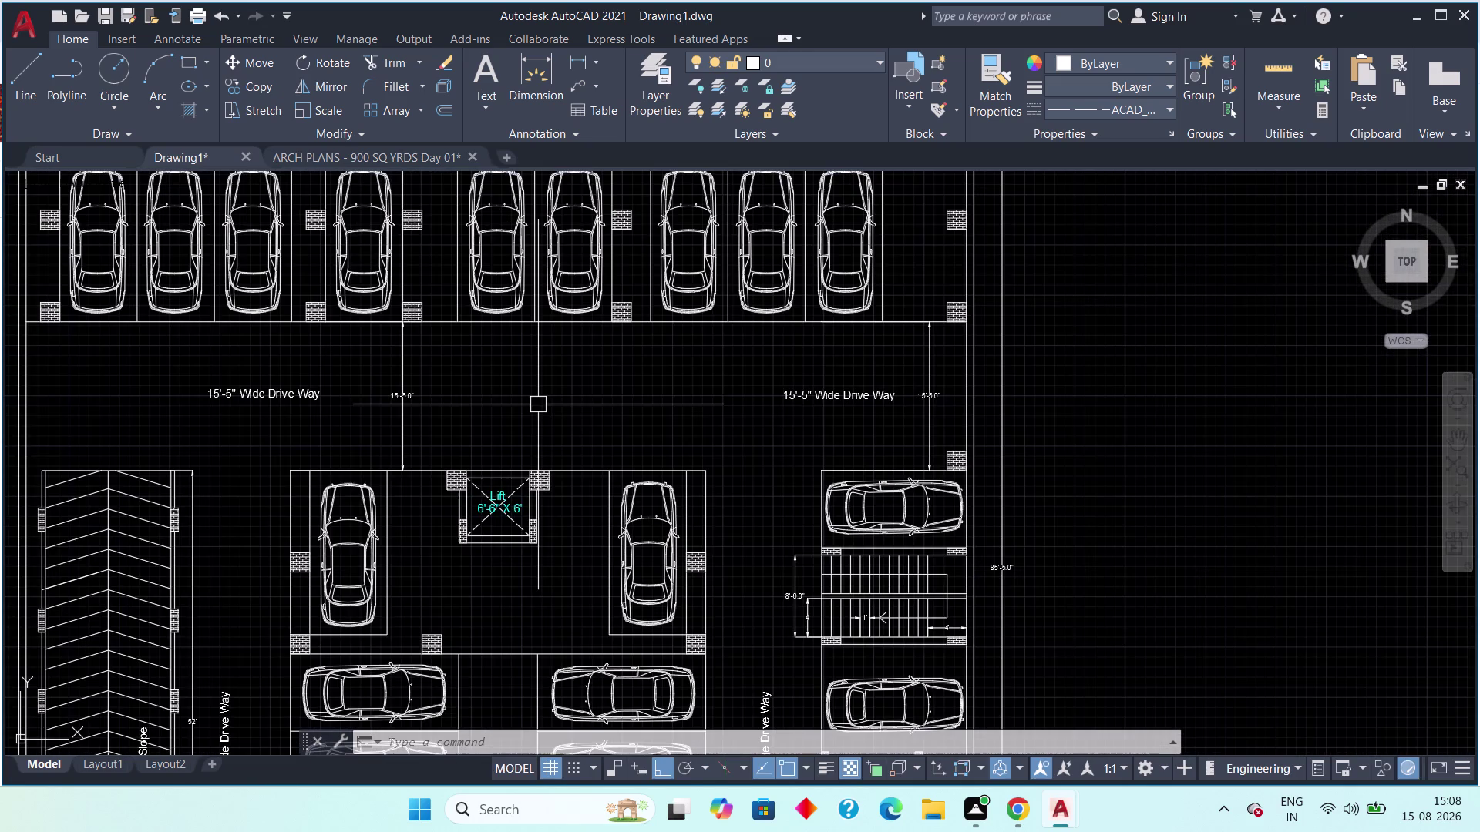
scroll(down, 3)
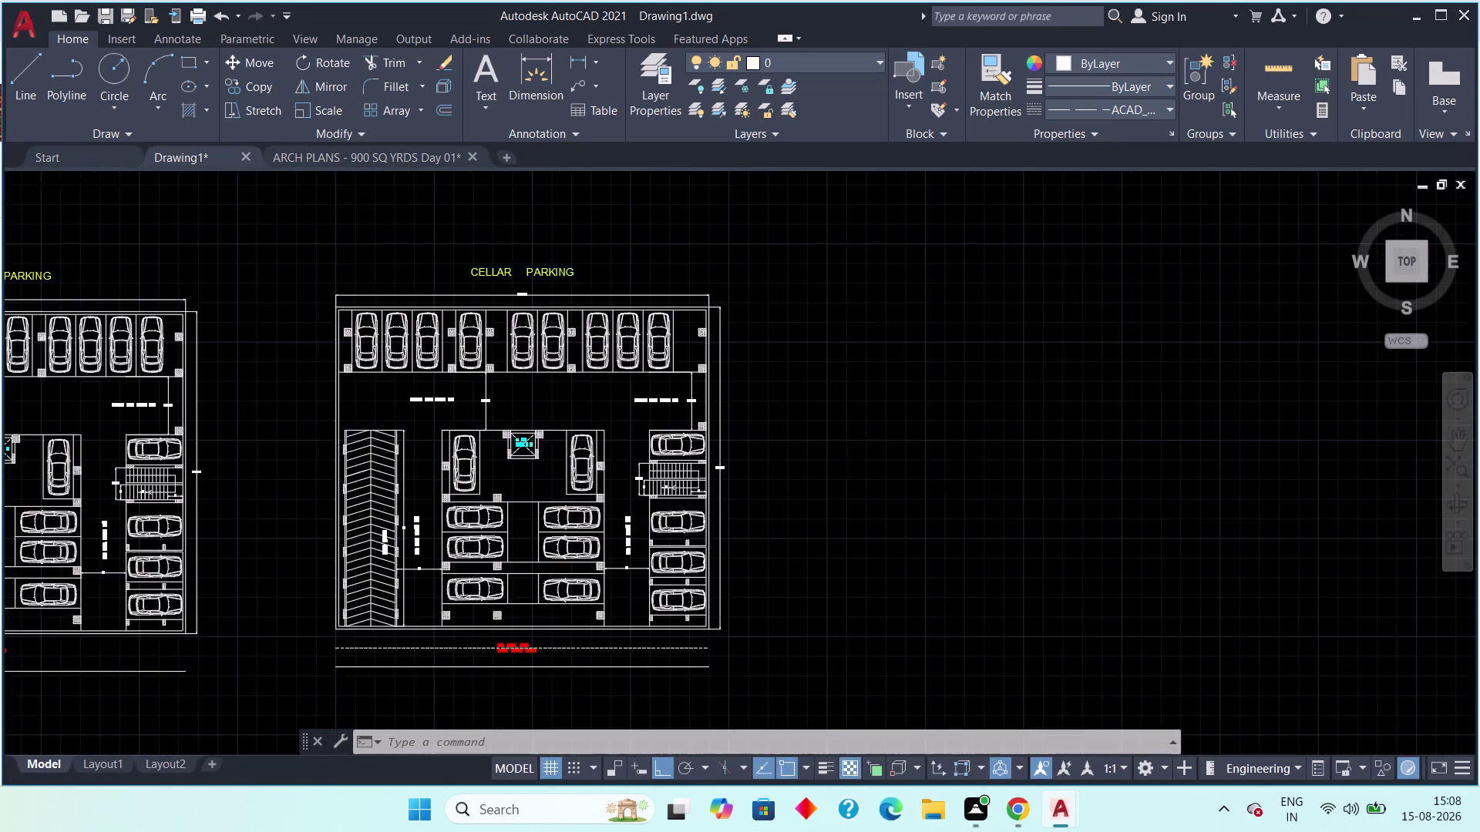
middle_drag(555, 409, 721, 393)
scroll(up, 3)
middle_drag(407, 410, 516, 399)
scroll(down, 3)
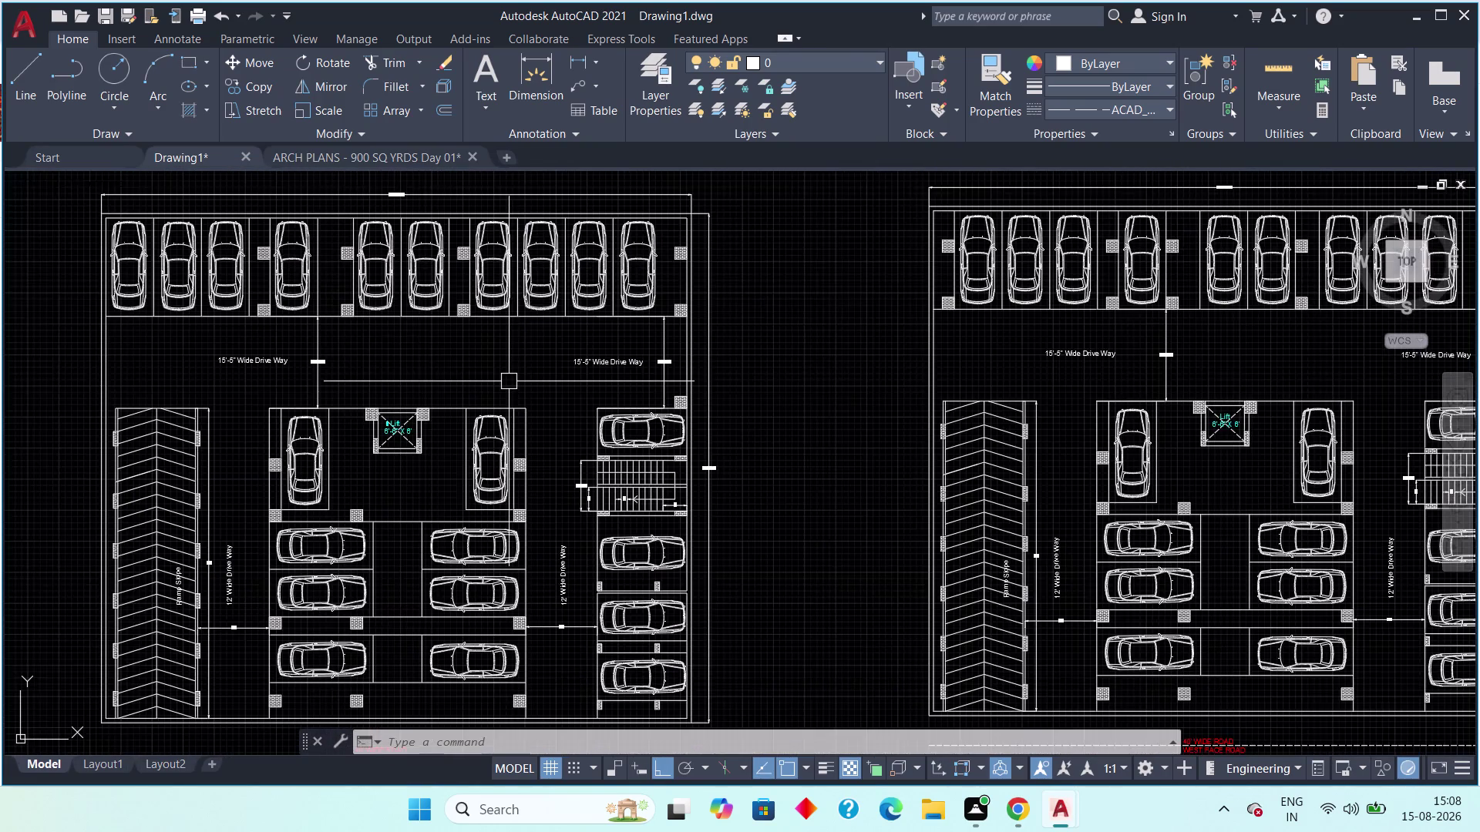
Start HATCH with the H alias and scroll down through the Hatch Creation pattern gallery.
text(H)
key(space)
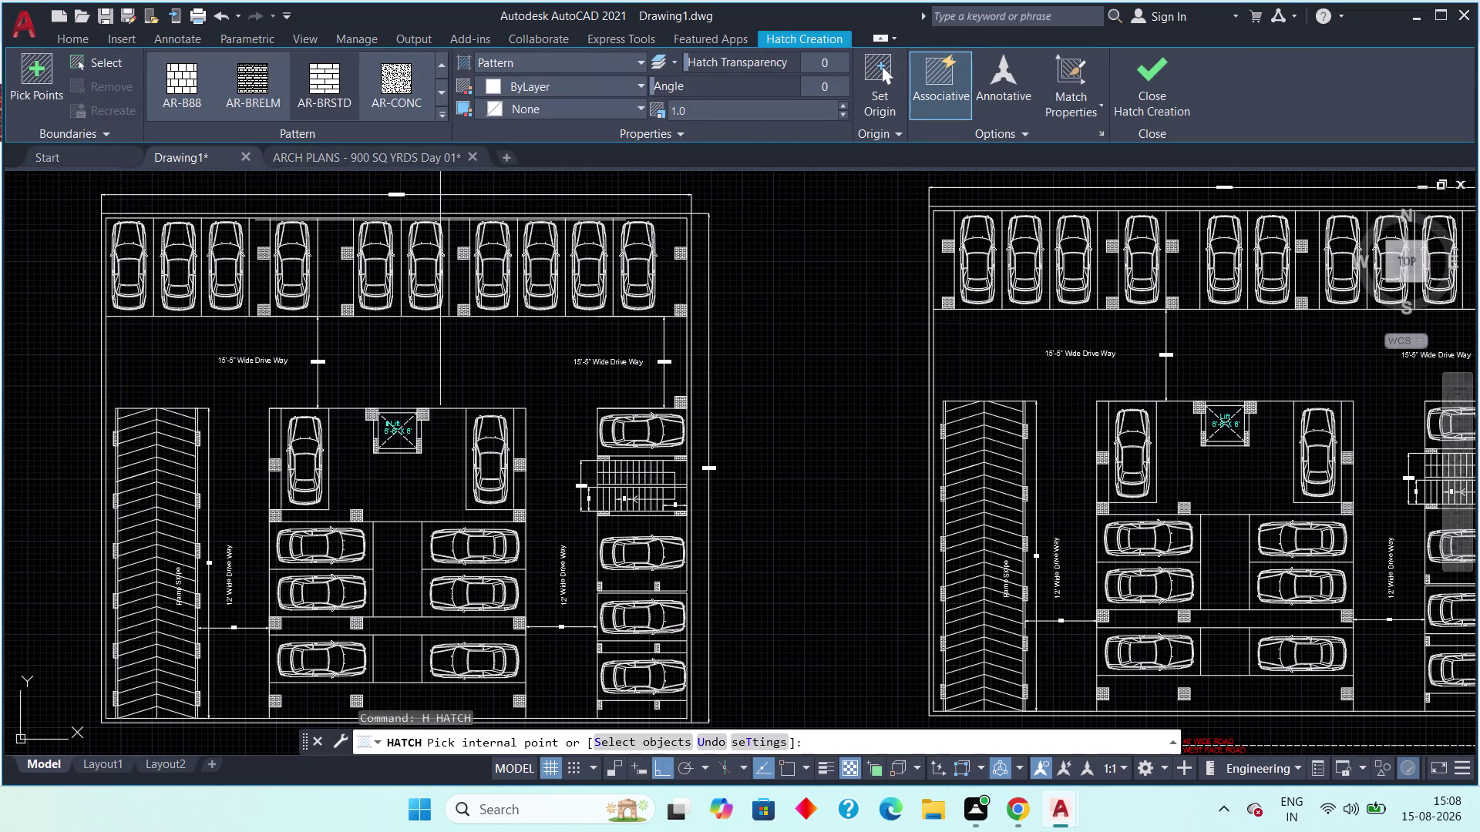
scroll(down, 3)
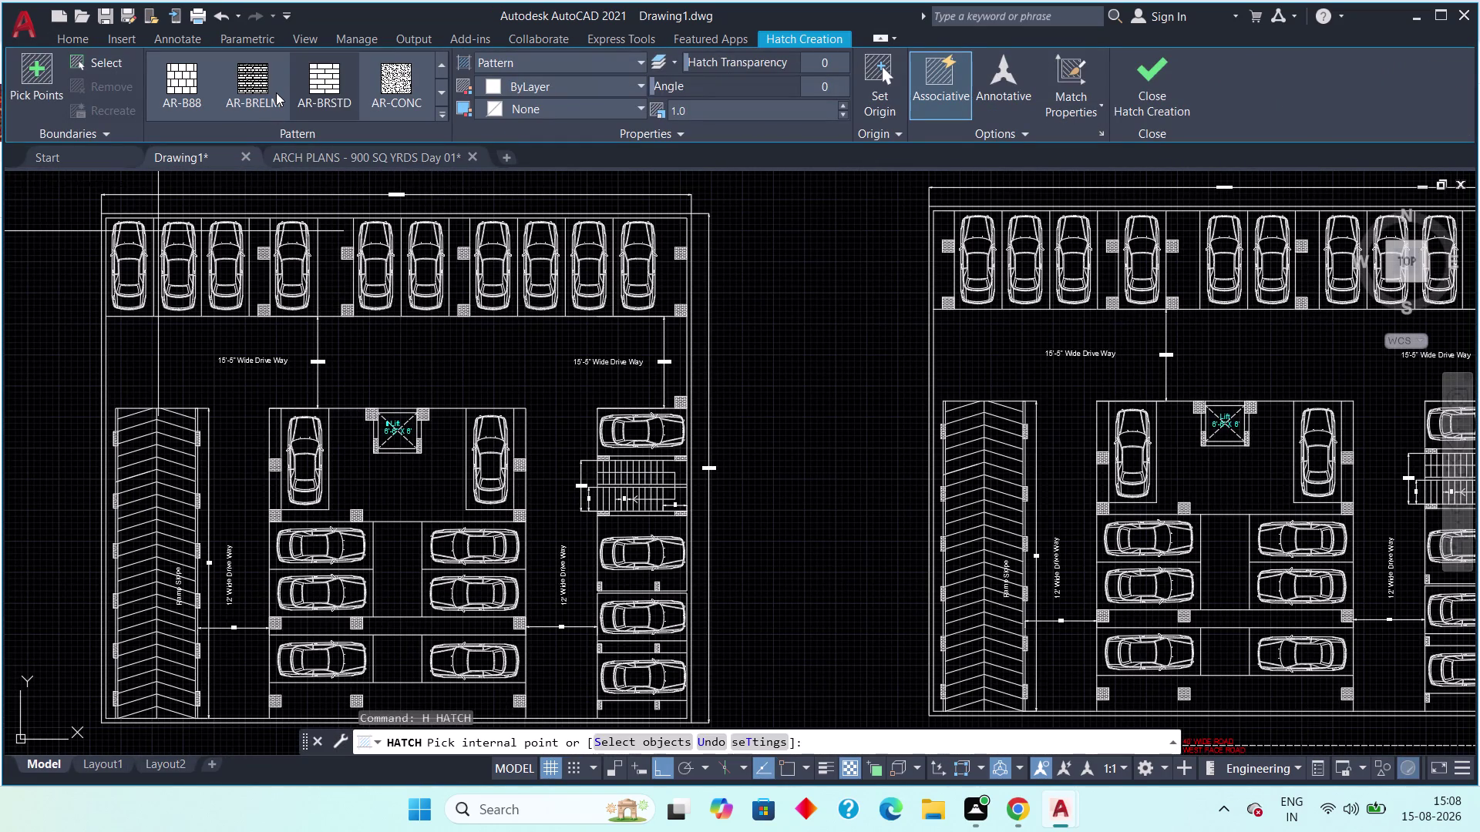
scroll(down, 3)
scroll(up, 3)
scroll(down, 3)
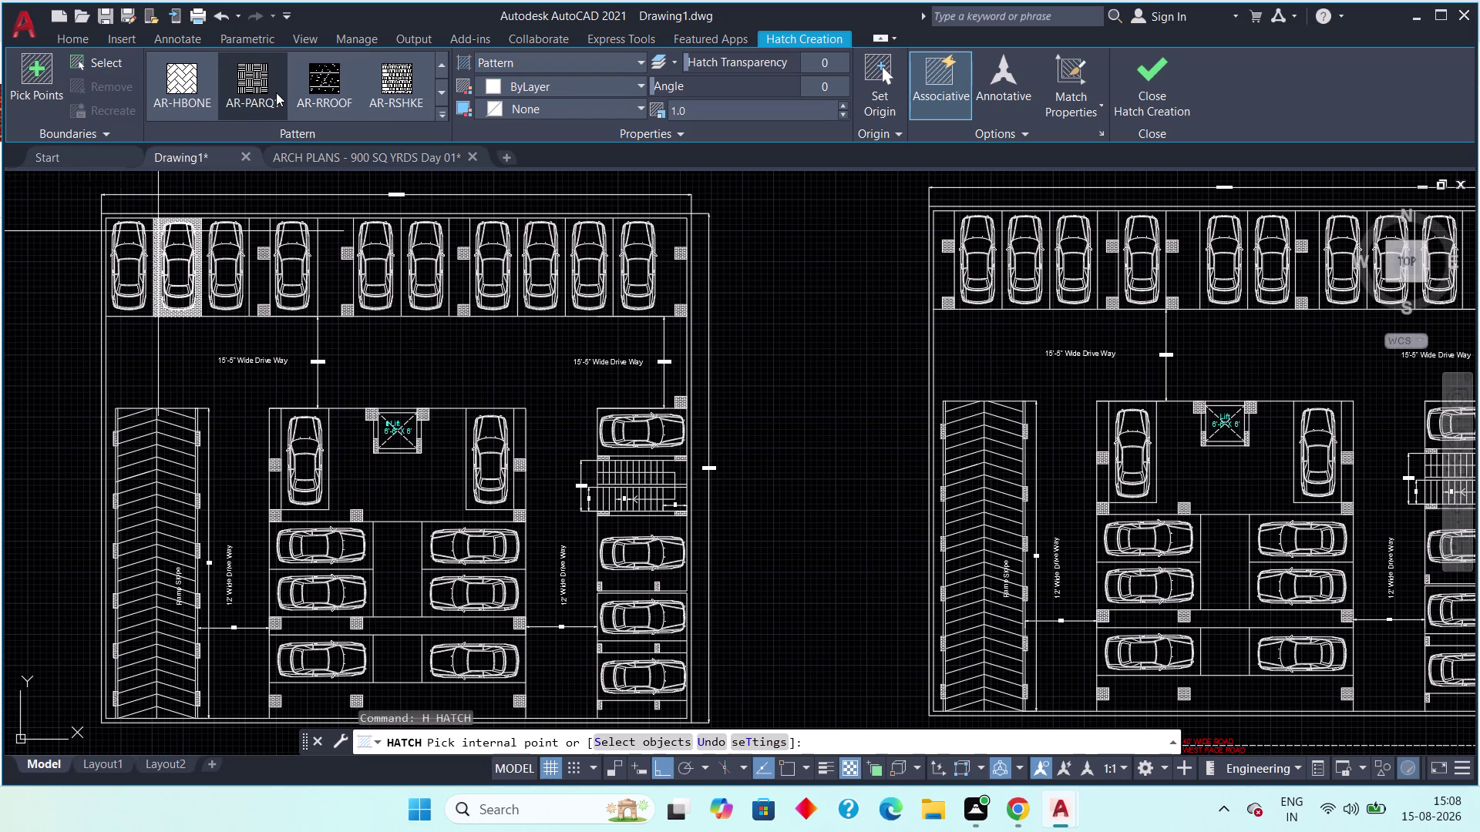
scroll(down, 3)
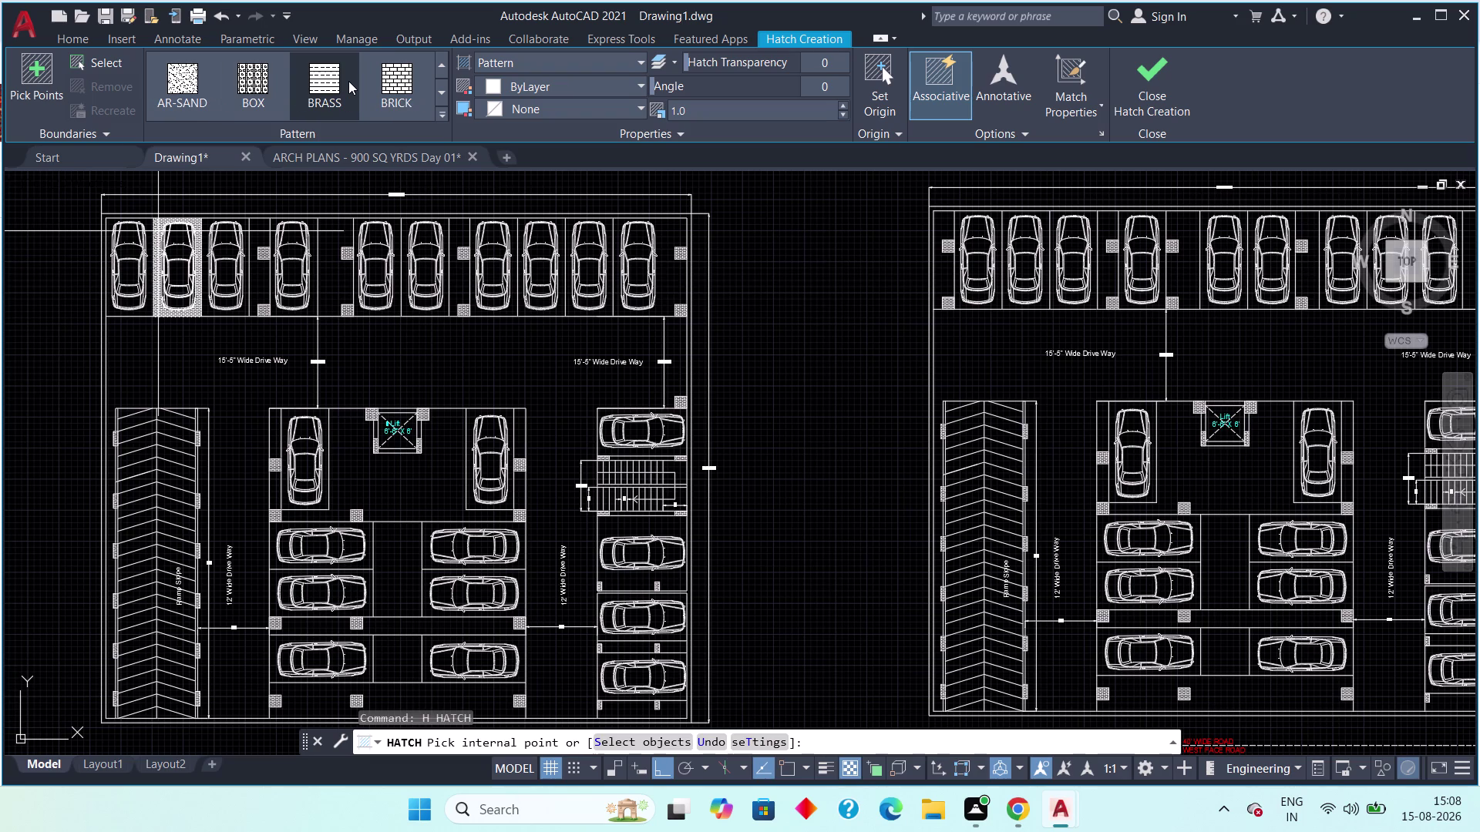
scroll(down, 3)
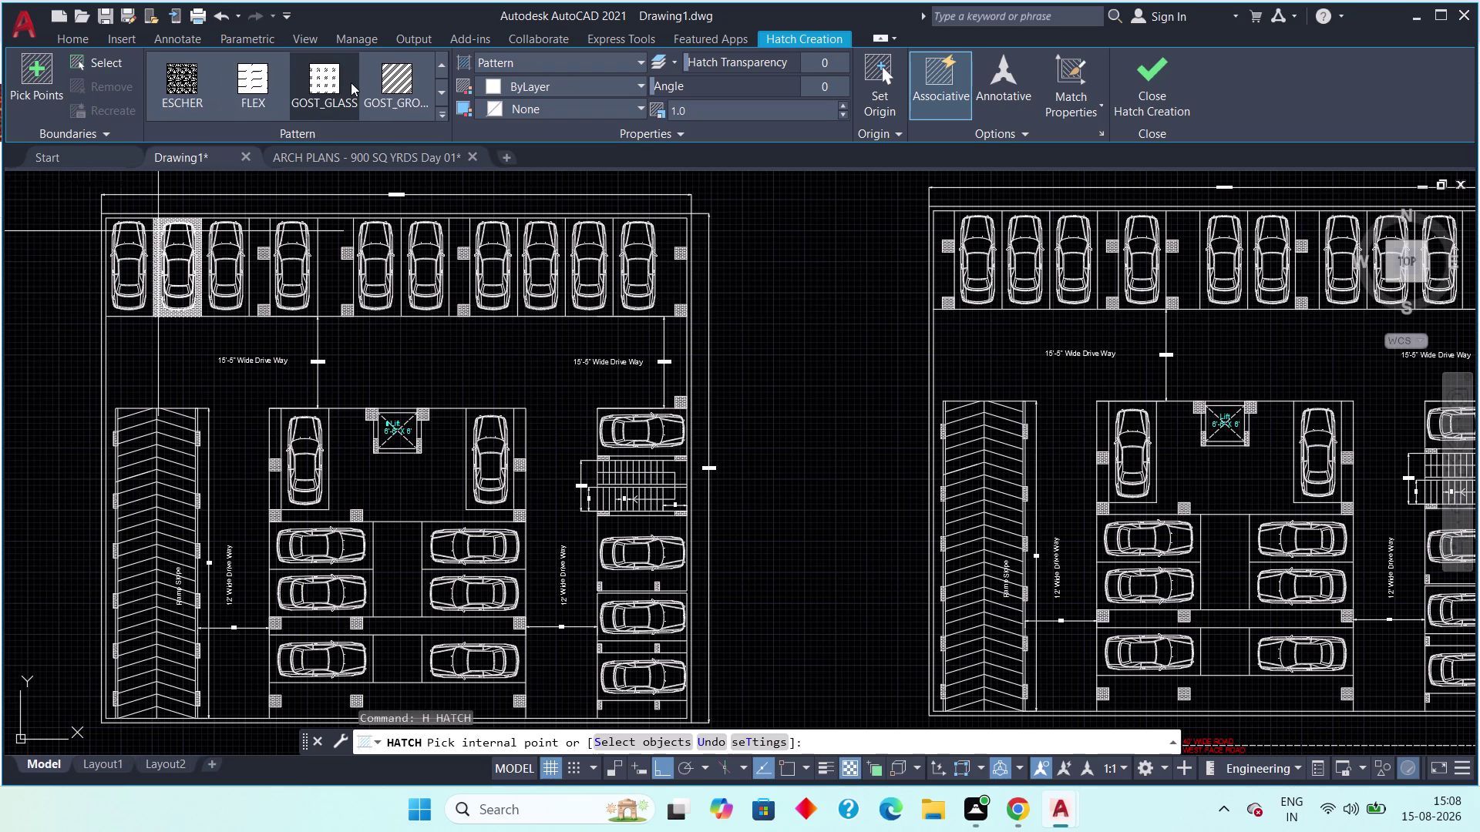
scroll(down, 3)
scroll(down, 3)
scroll(down, 3)
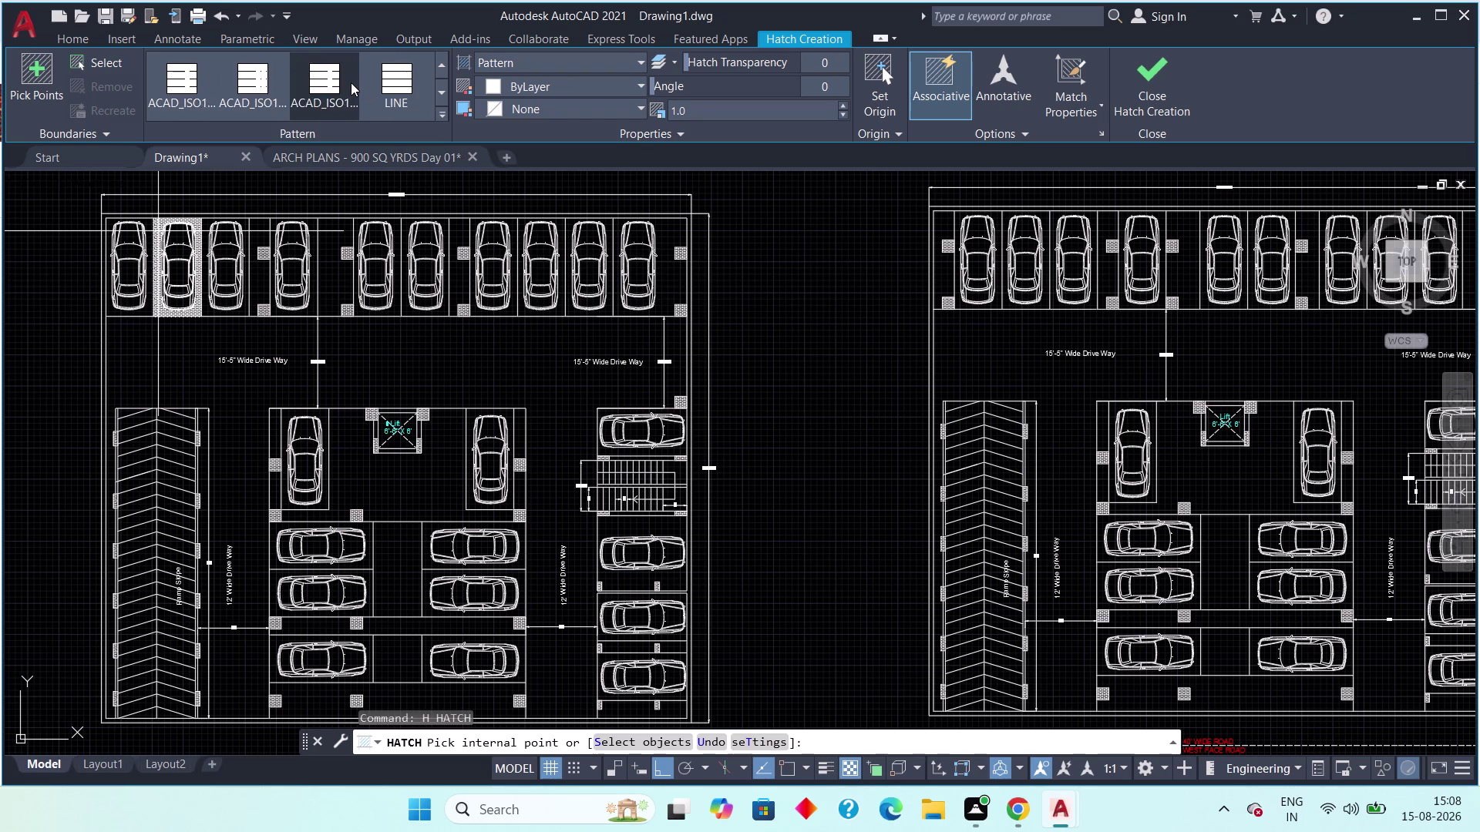
scroll(down, 3)
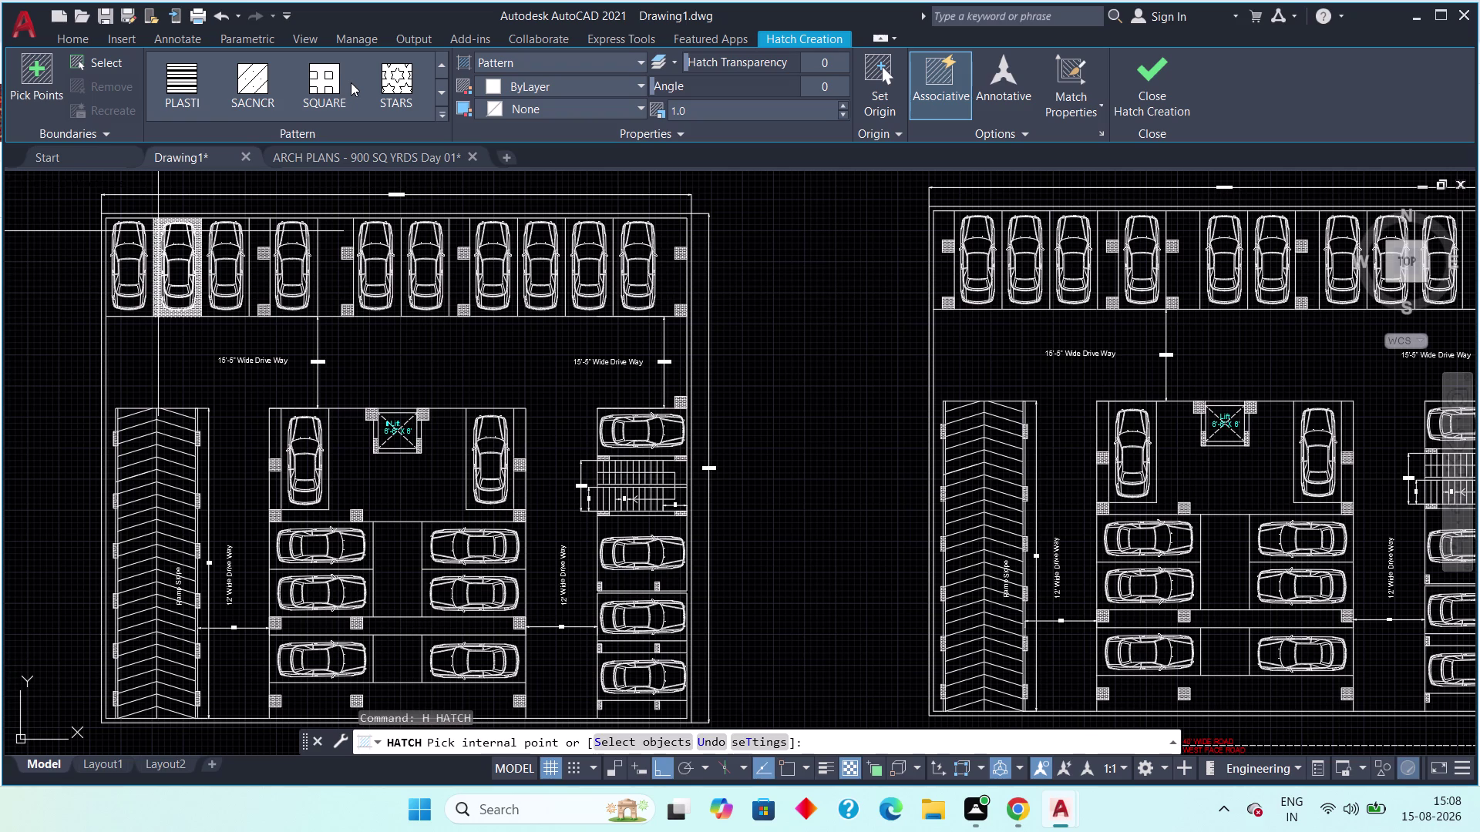